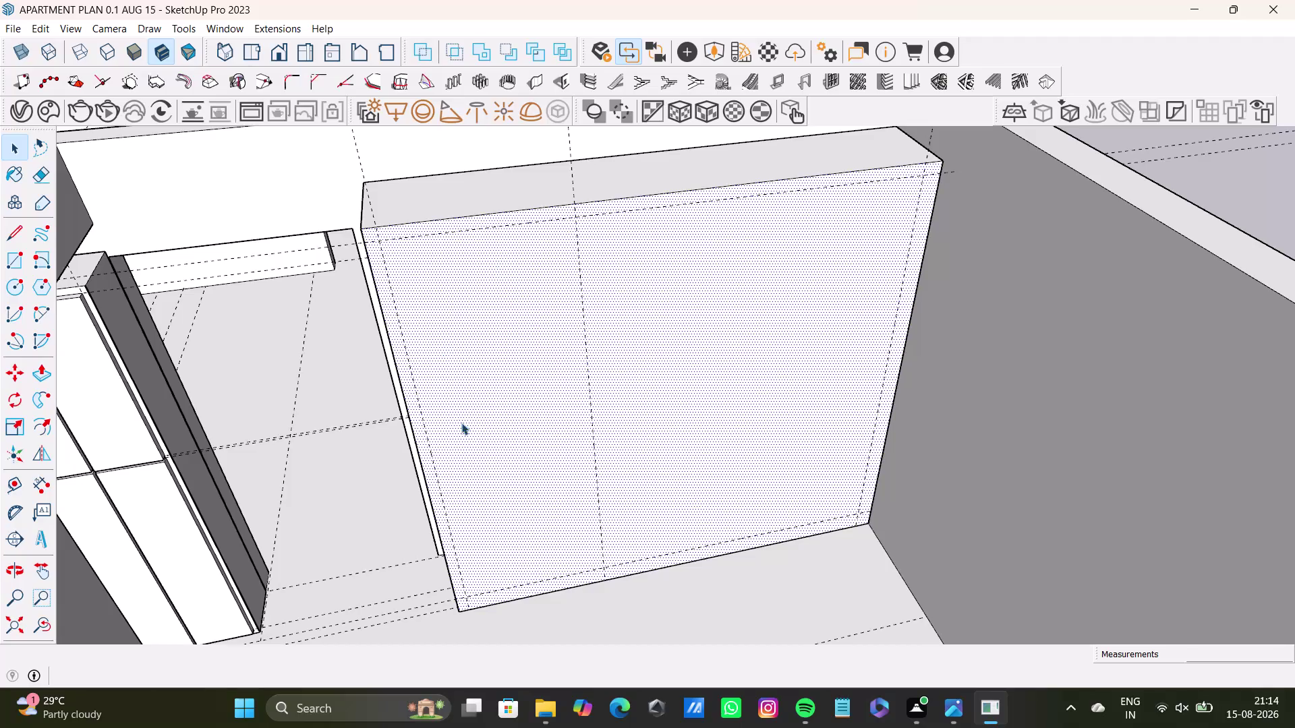
Orbit to face the wardrobe, then start a guide line across its face and cancel it.
scroll(down, 3)
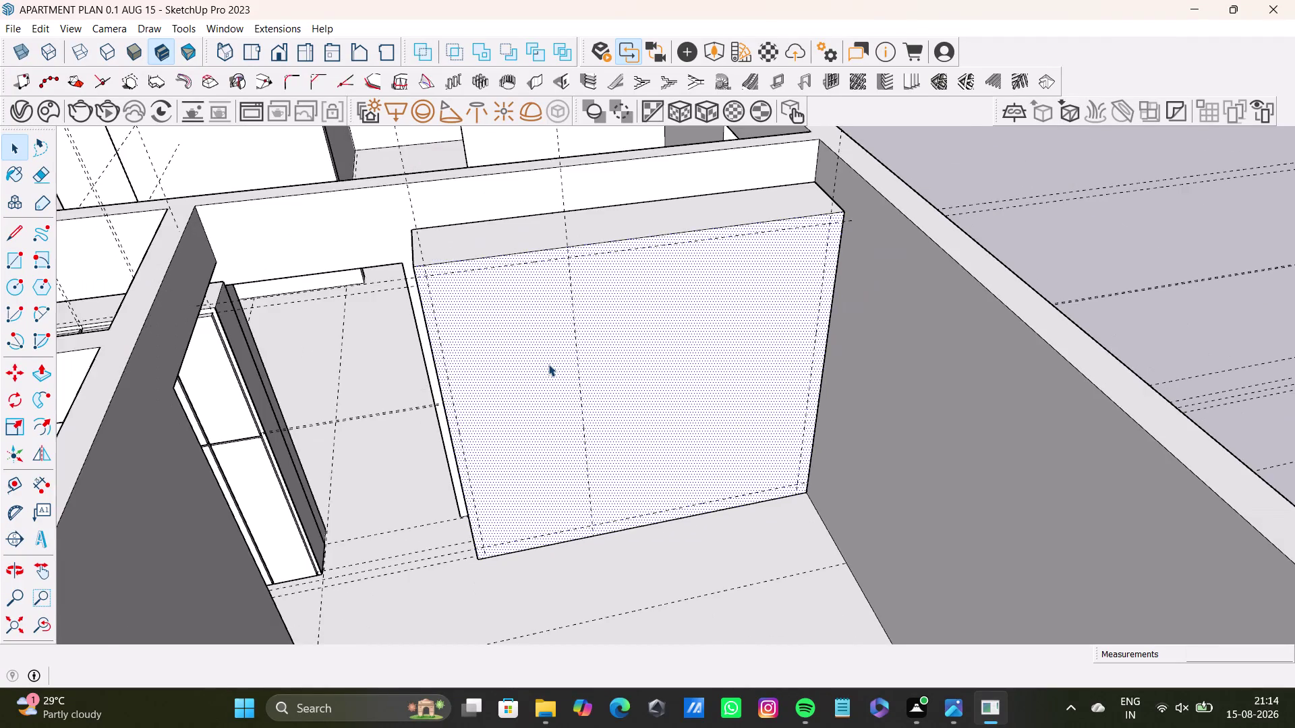
scroll(down, 3)
middle_drag(555, 373, 470, 343)
middle_drag(491, 367, 522, 371)
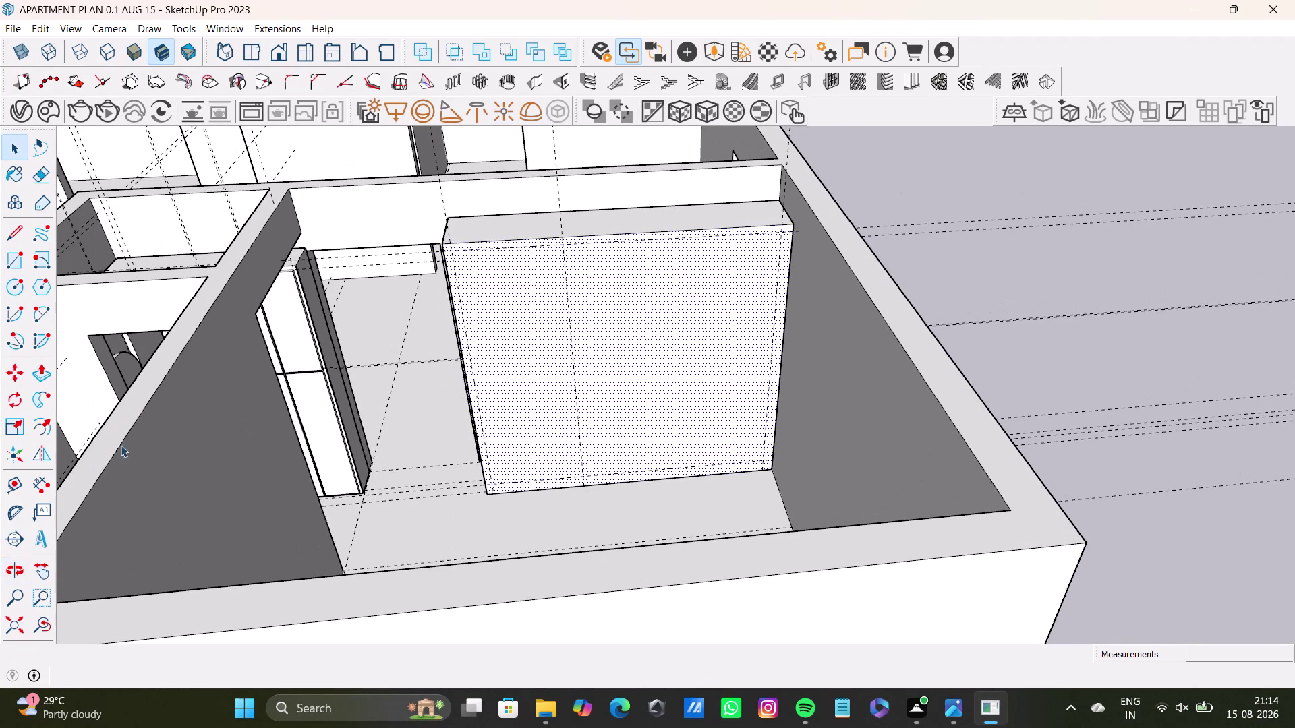
click(10, 491)
scroll(up, 3)
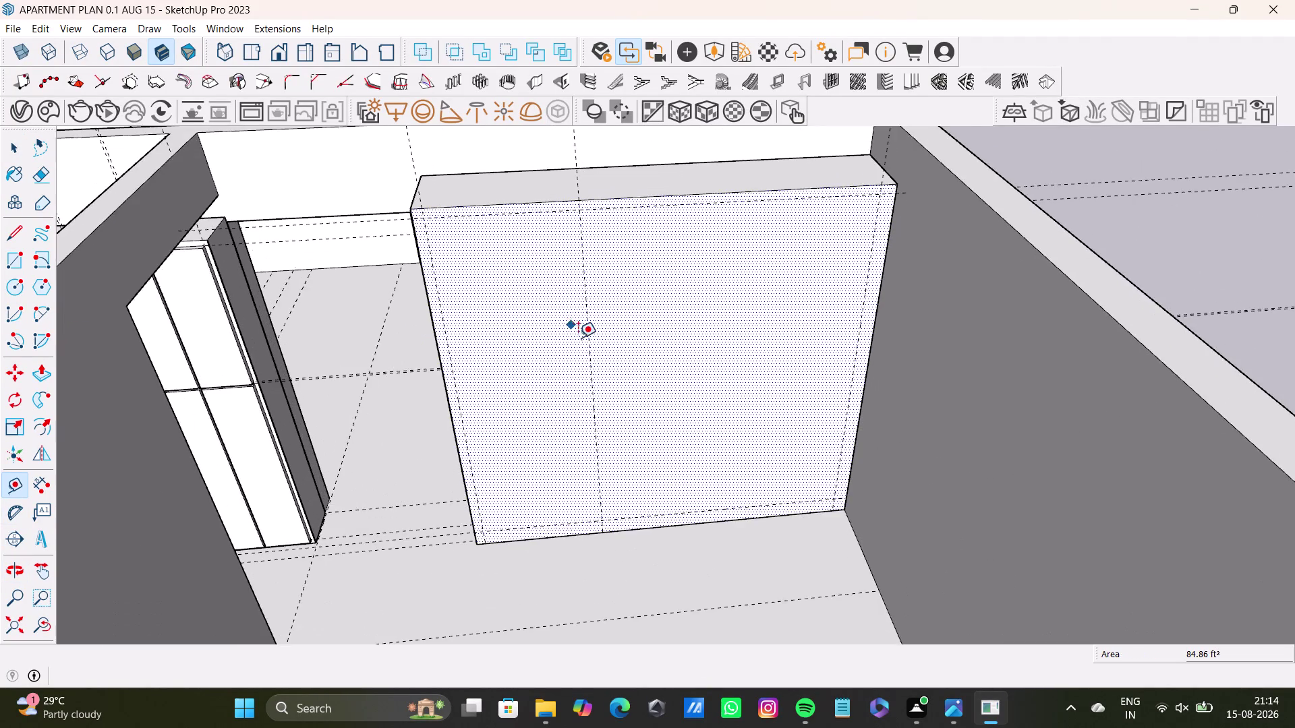
scroll(up, 3)
drag(589, 336, 596, 336)
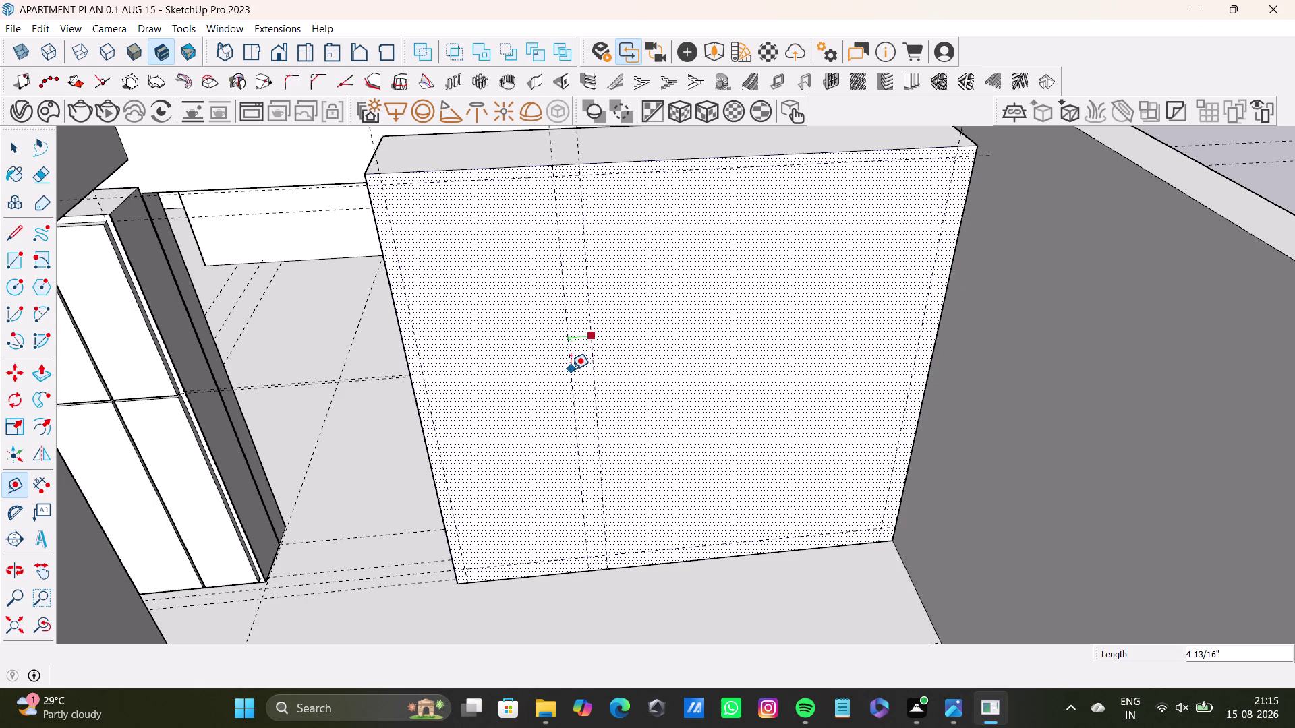
key(space)
Place a guide line 0.5" off the centre guide on the wardrobe front.
scroll(down, 3)
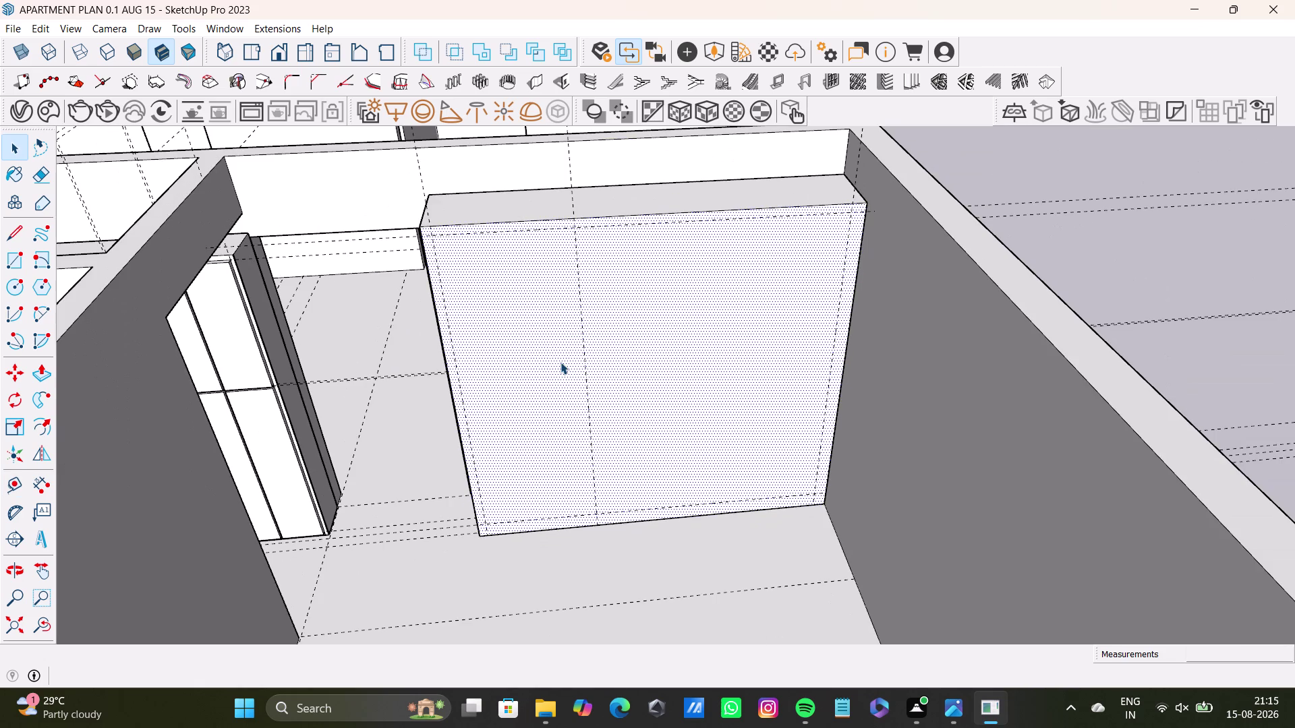
middle_drag(561, 357, 581, 335)
middle_drag(596, 357, 555, 369)
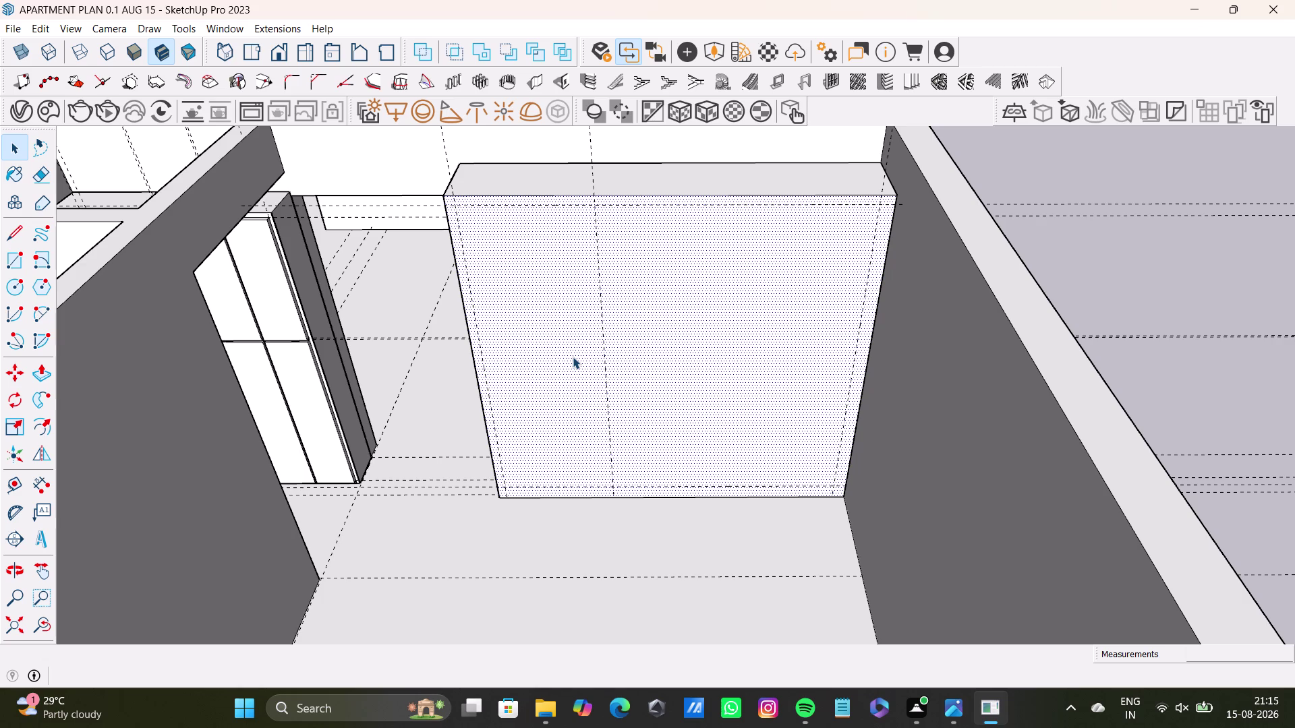
key(t)
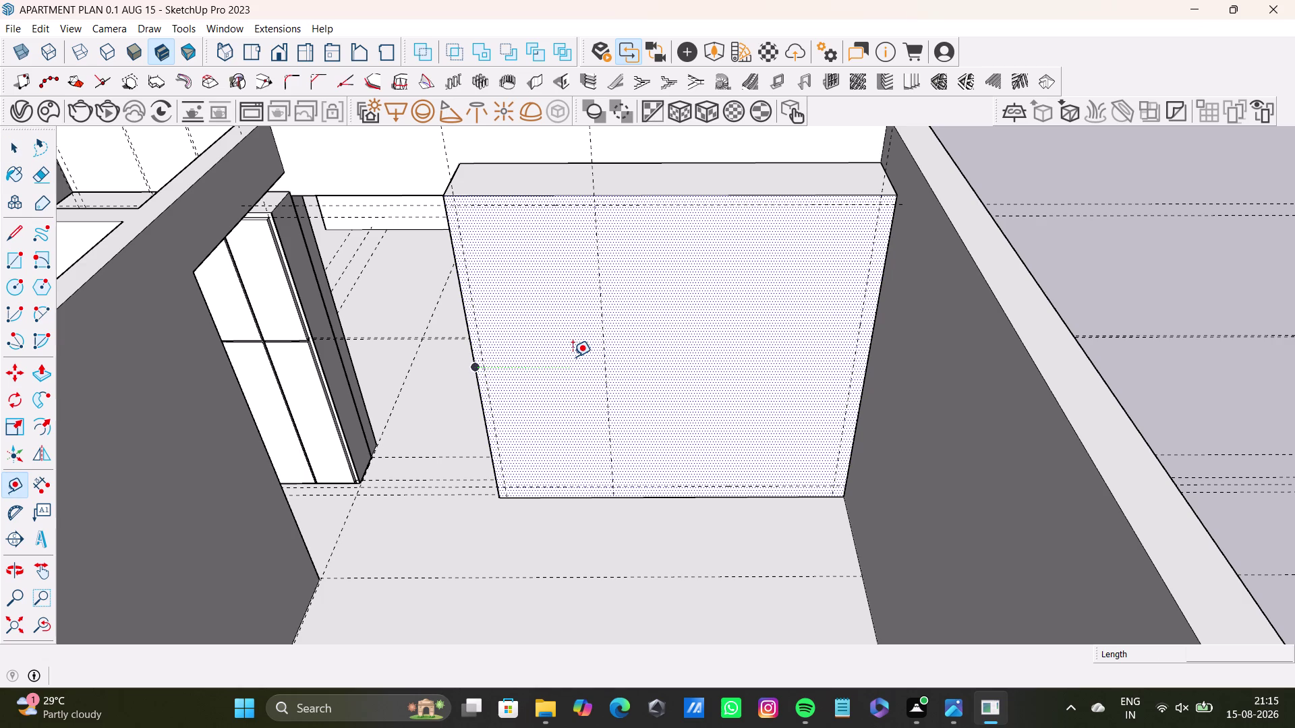
scroll(up, 3)
click(600, 357)
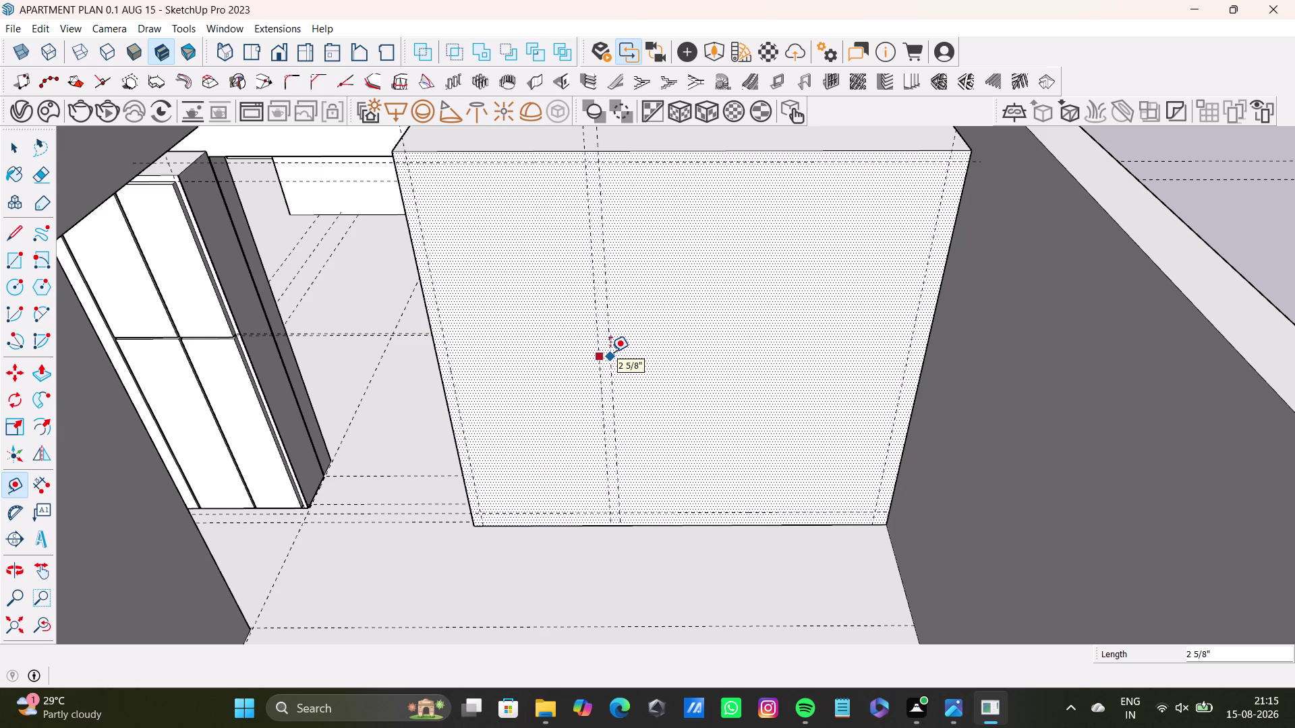
text(0.5)
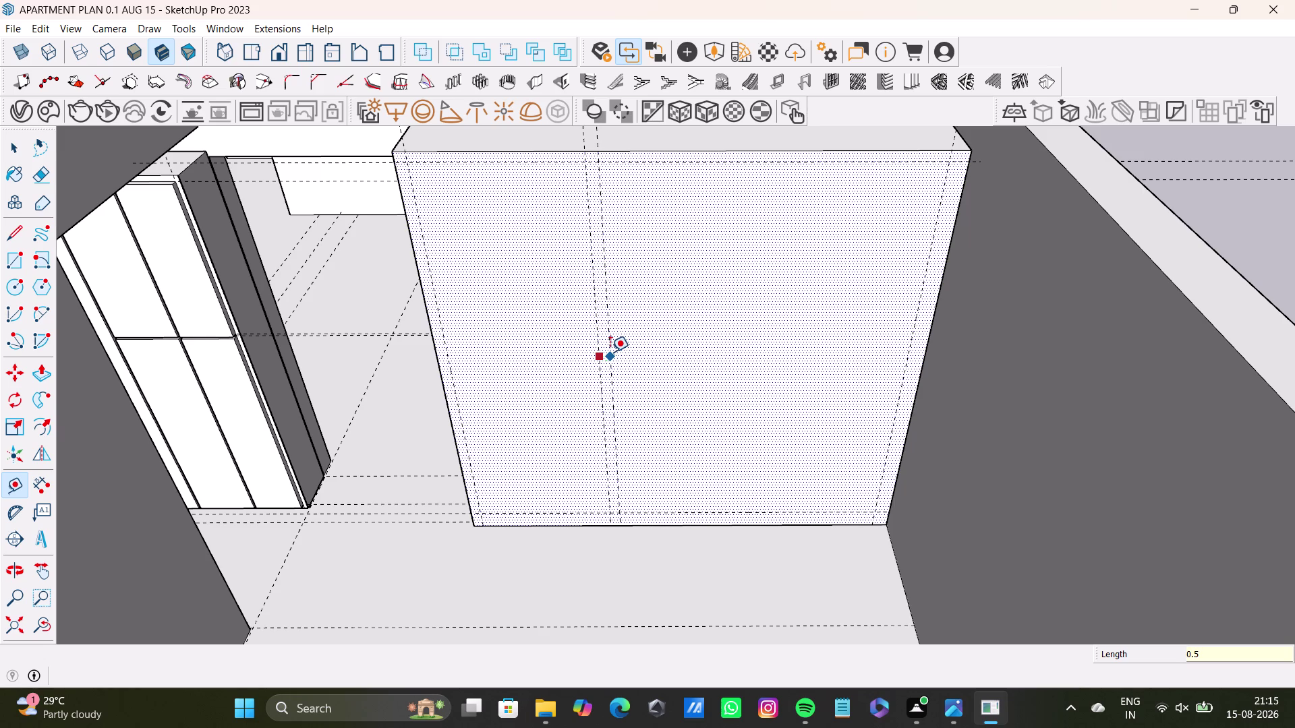
key(shift+quotedbl)
key(Return)
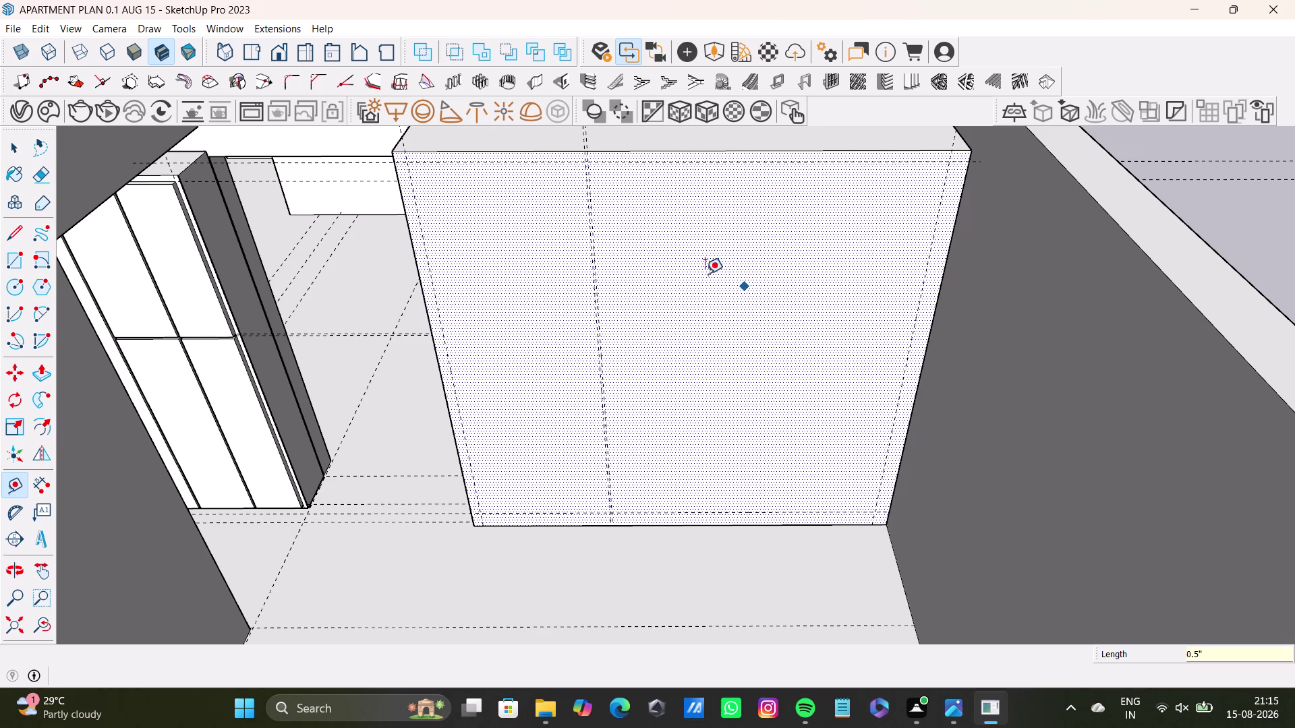
Place a guide 3' 3 1/4" right of the centre guide, plus another 0.5" beyond it.
scroll(up, 3)
scroll(down, 3)
middle_drag(504, 344, 455, 376)
scroll(up, 3)
scroll(up, 3)
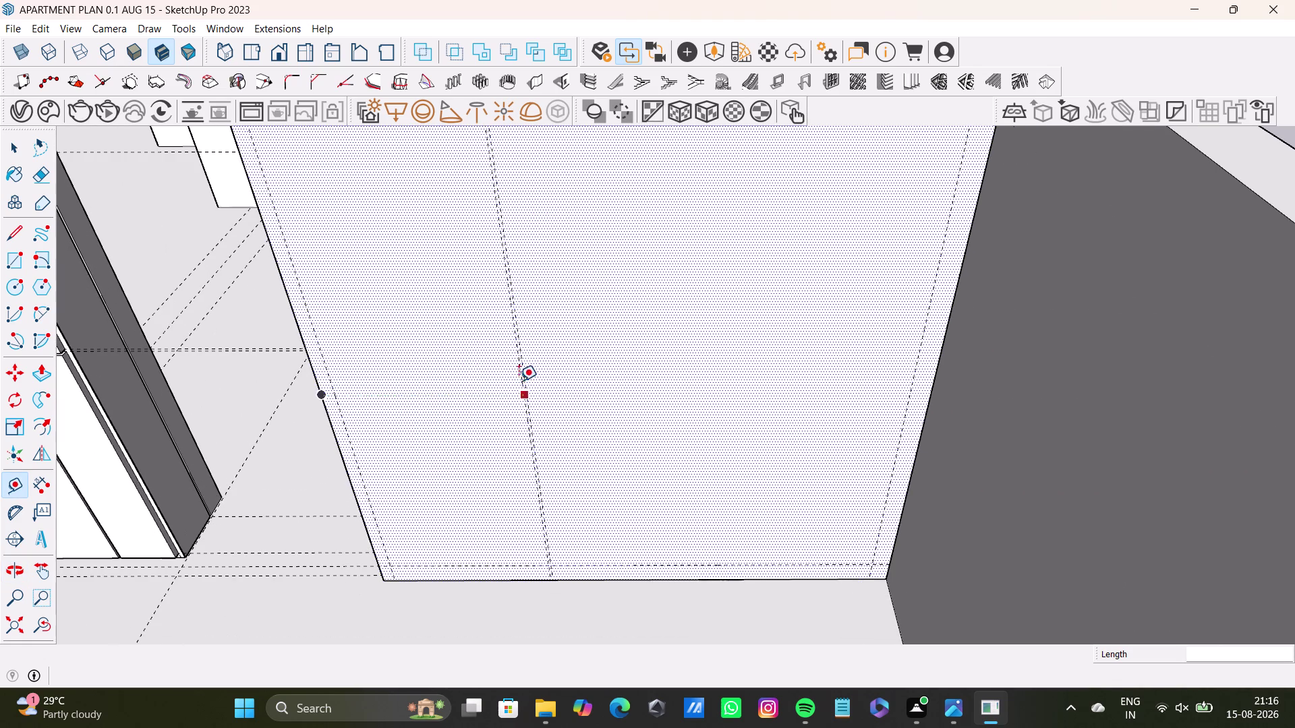
click(527, 378)
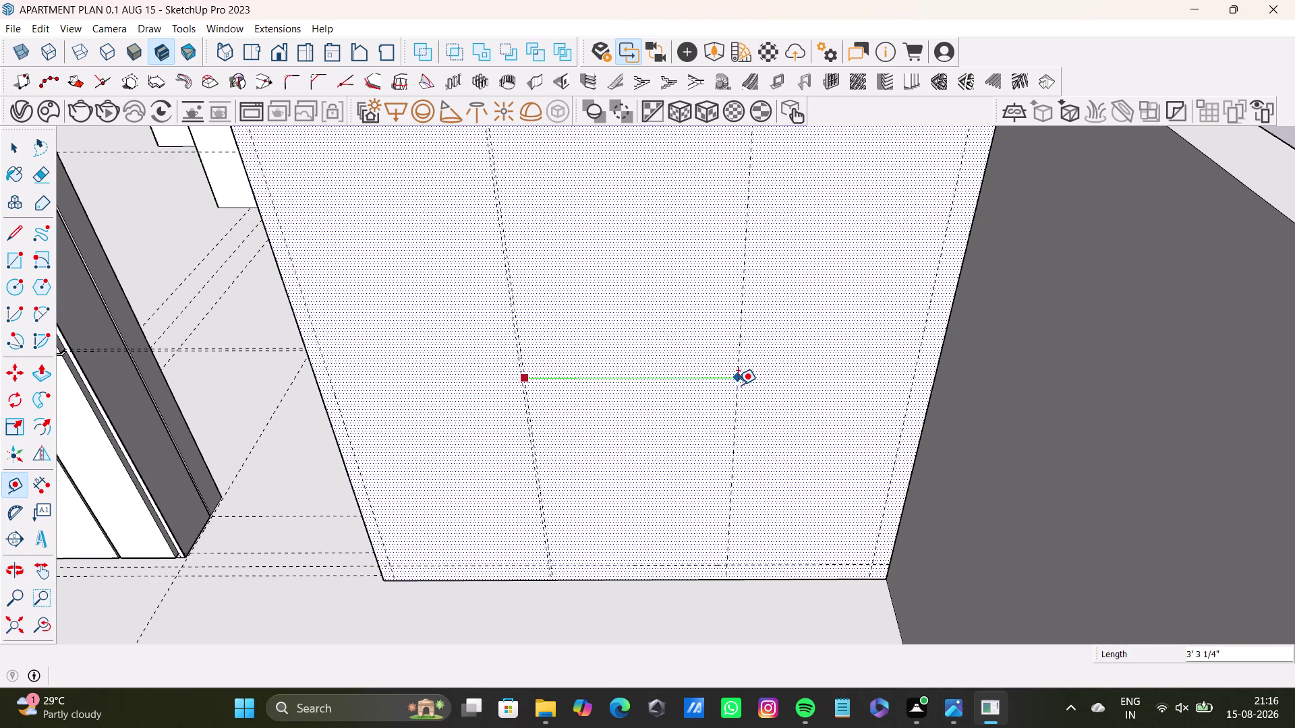
click(732, 381)
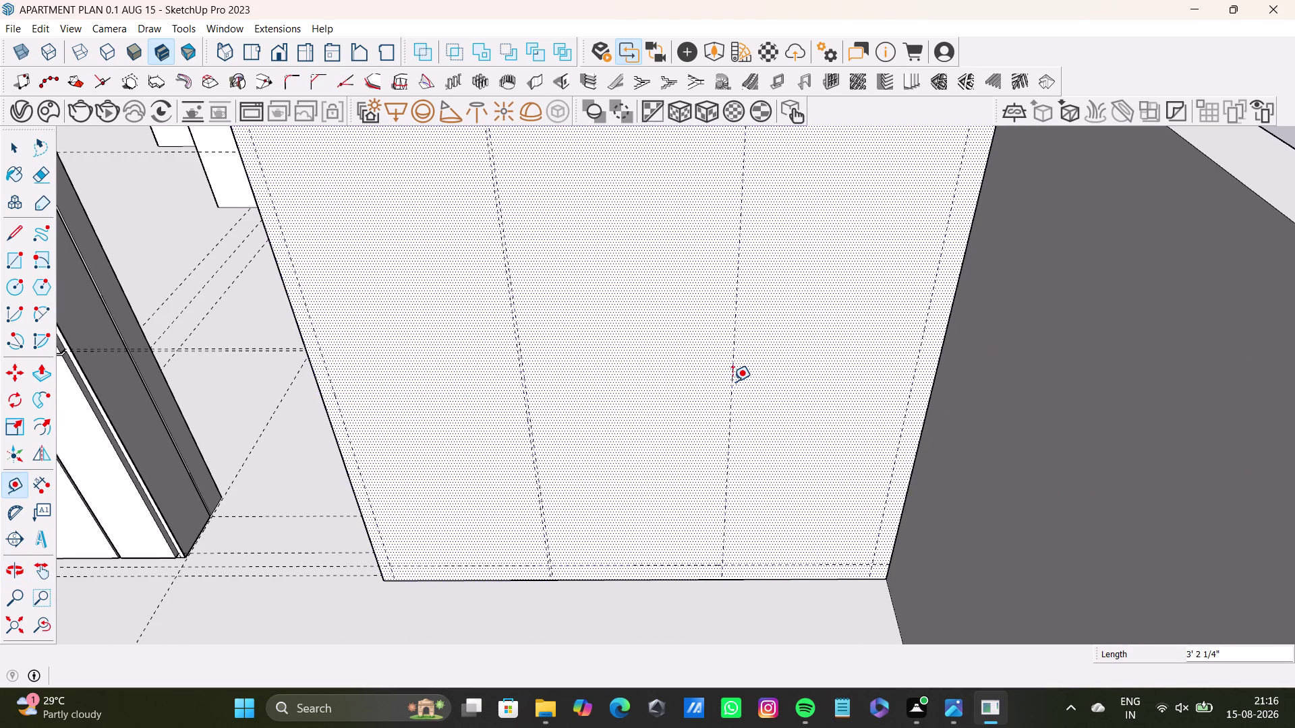
drag(731, 380, 743, 379)
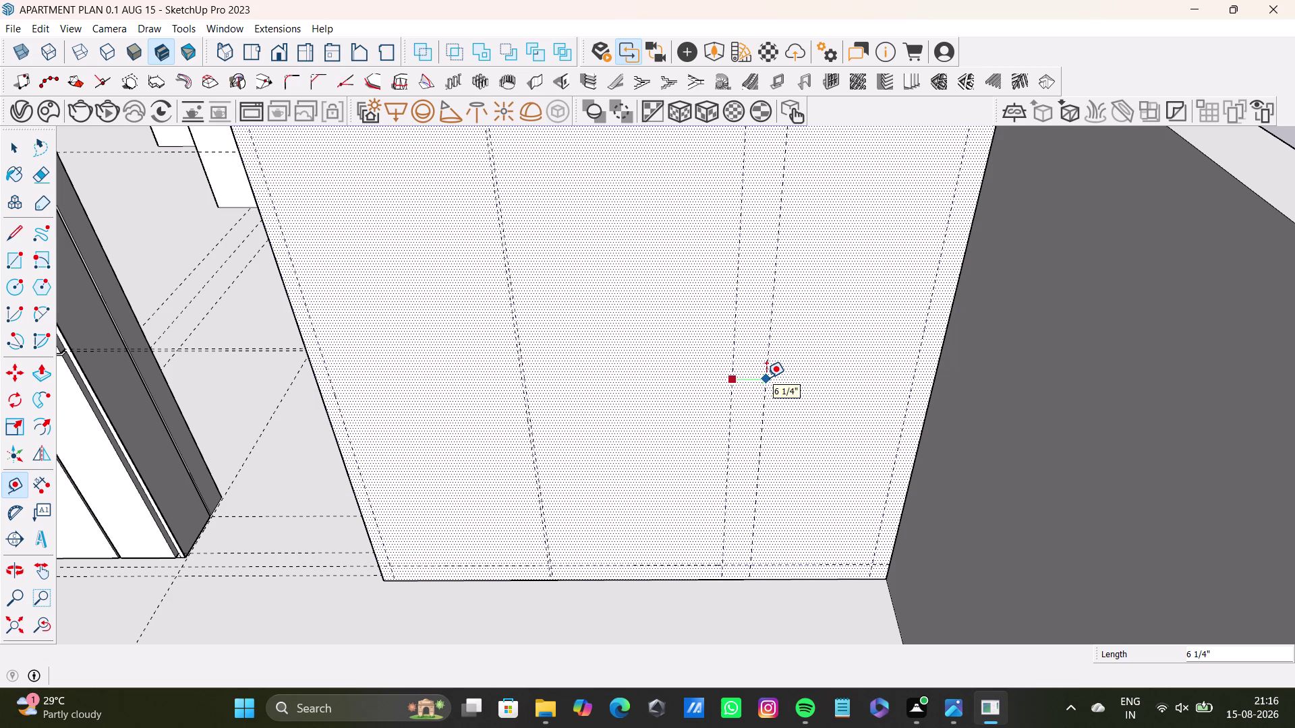
text(0.5)
key(shift+quotedbl)
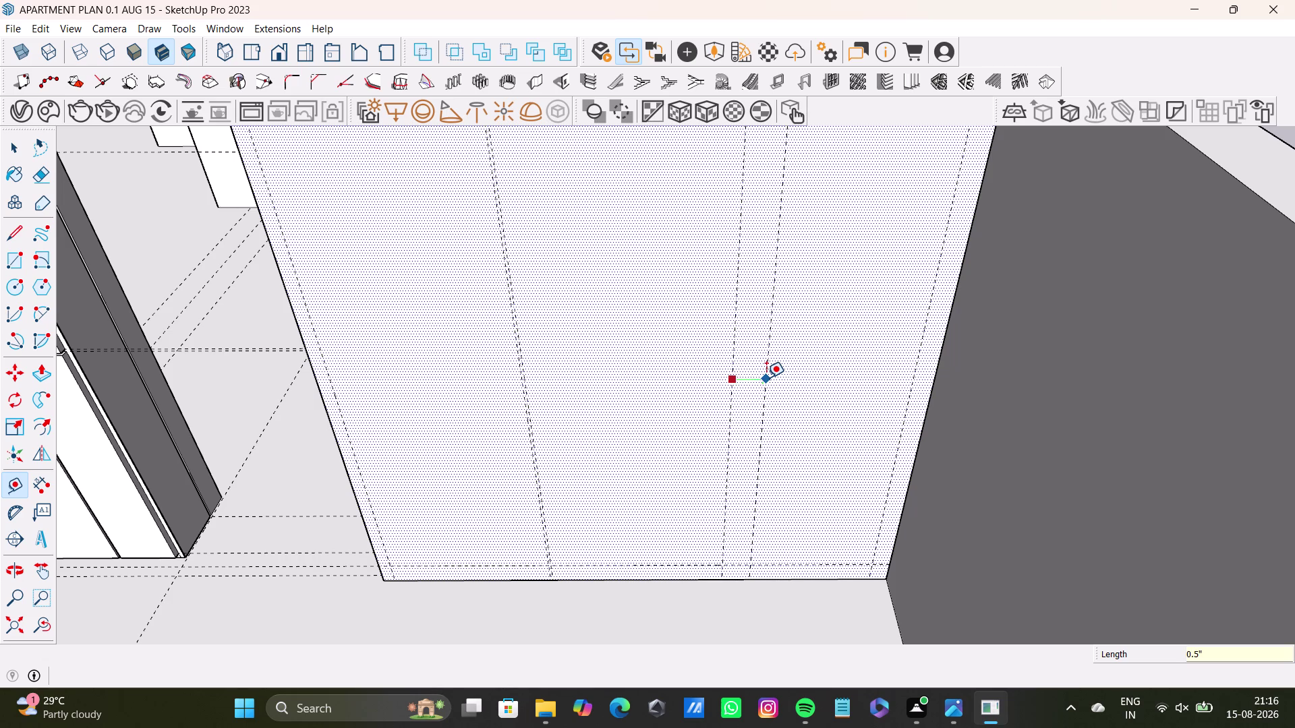
key(Return)
scroll(down, 3)
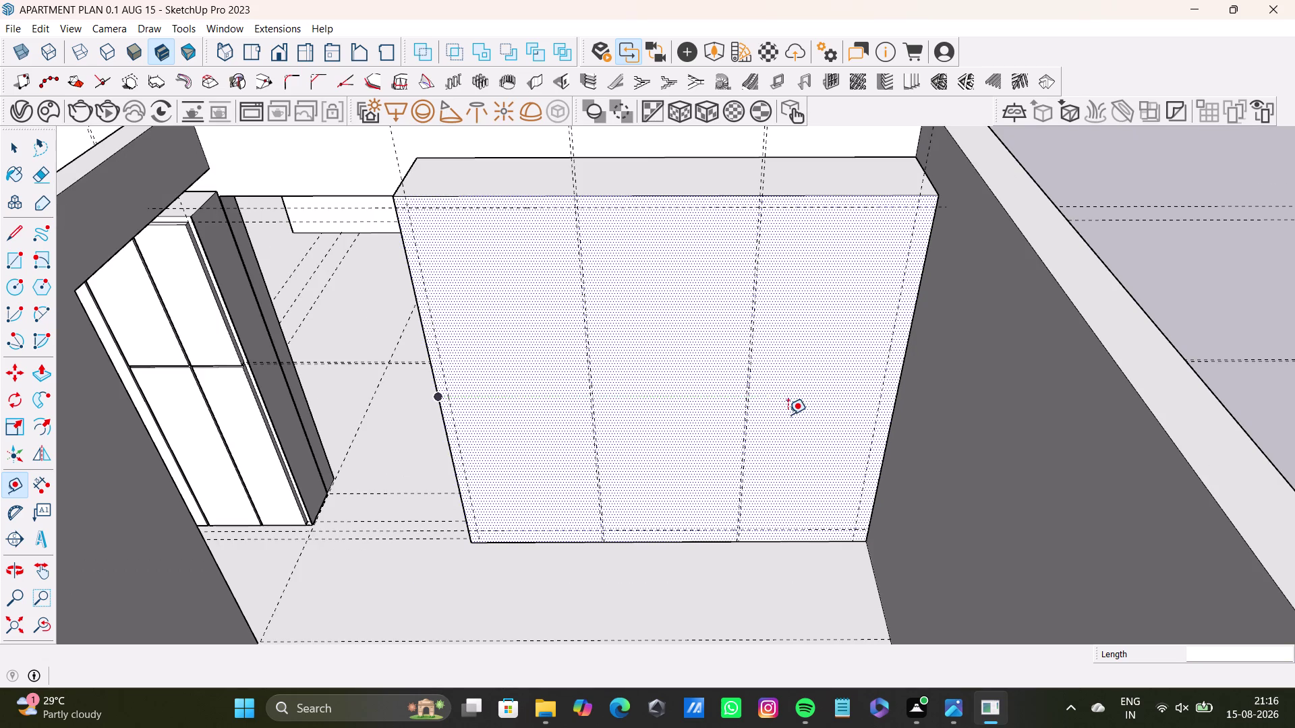
middle_drag(788, 417, 782, 481)
scroll(up, 3)
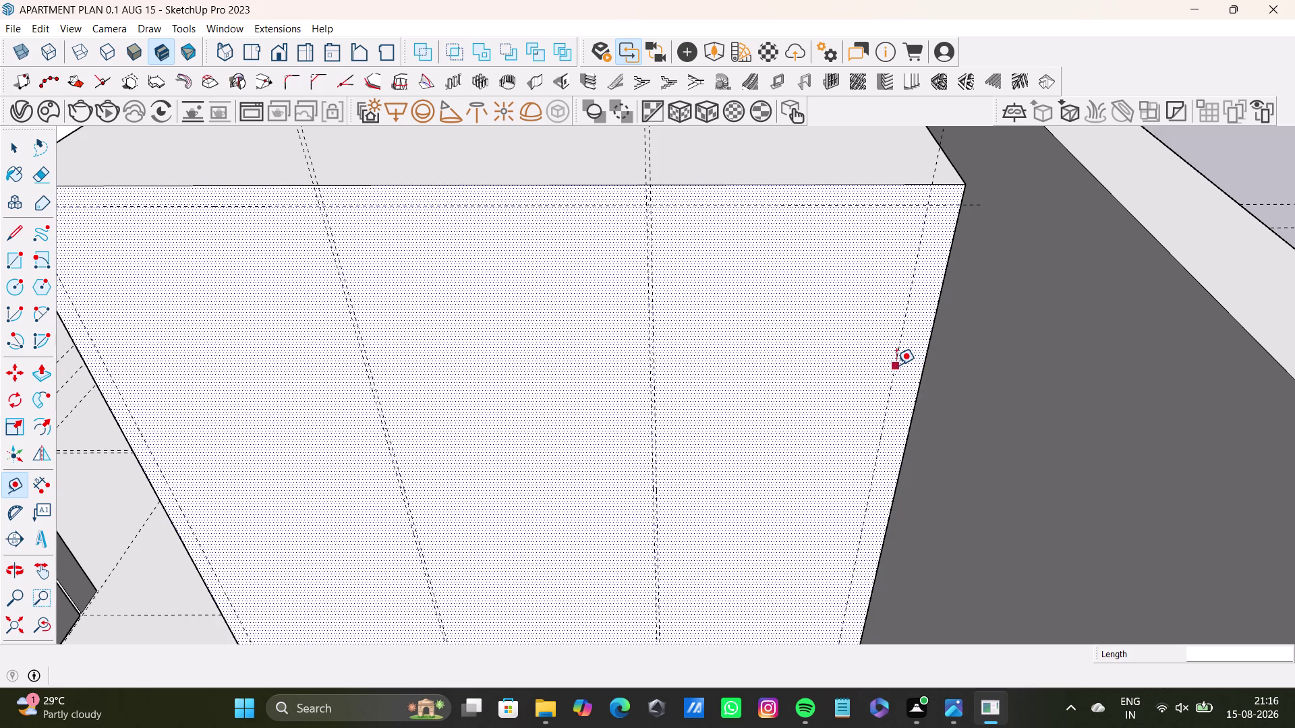
click(896, 367)
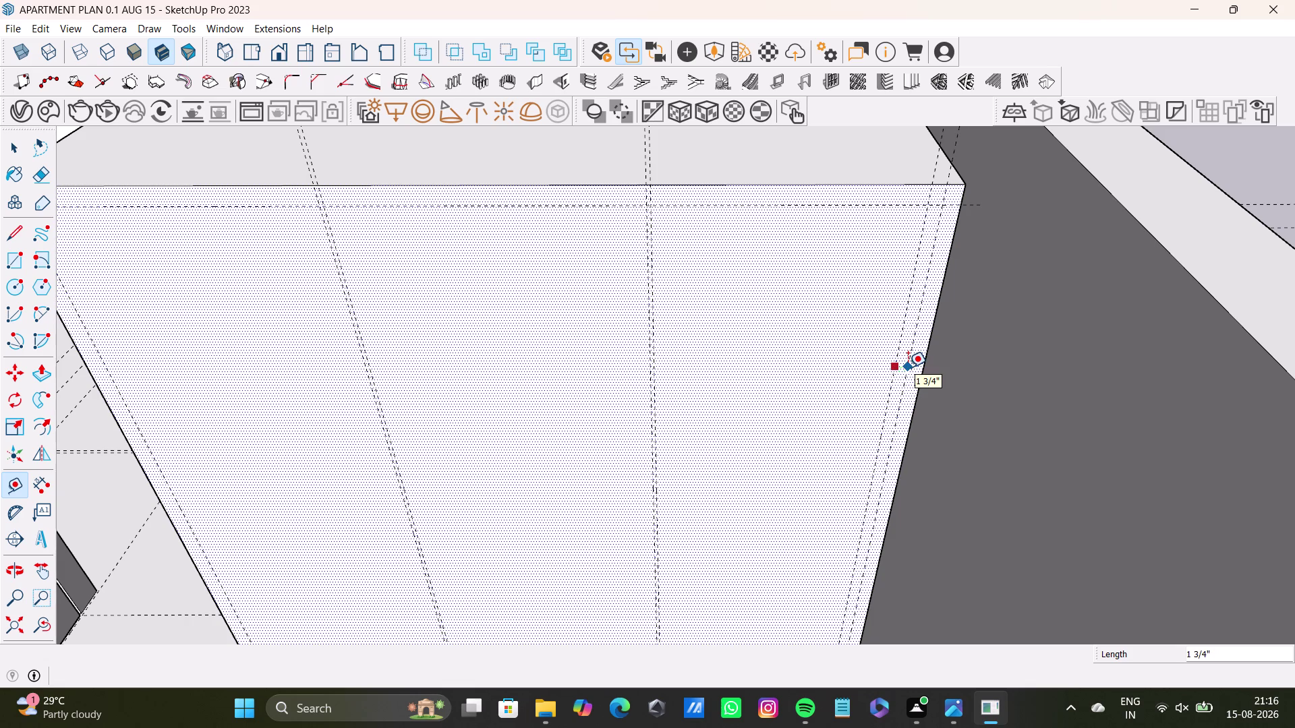
text(0)
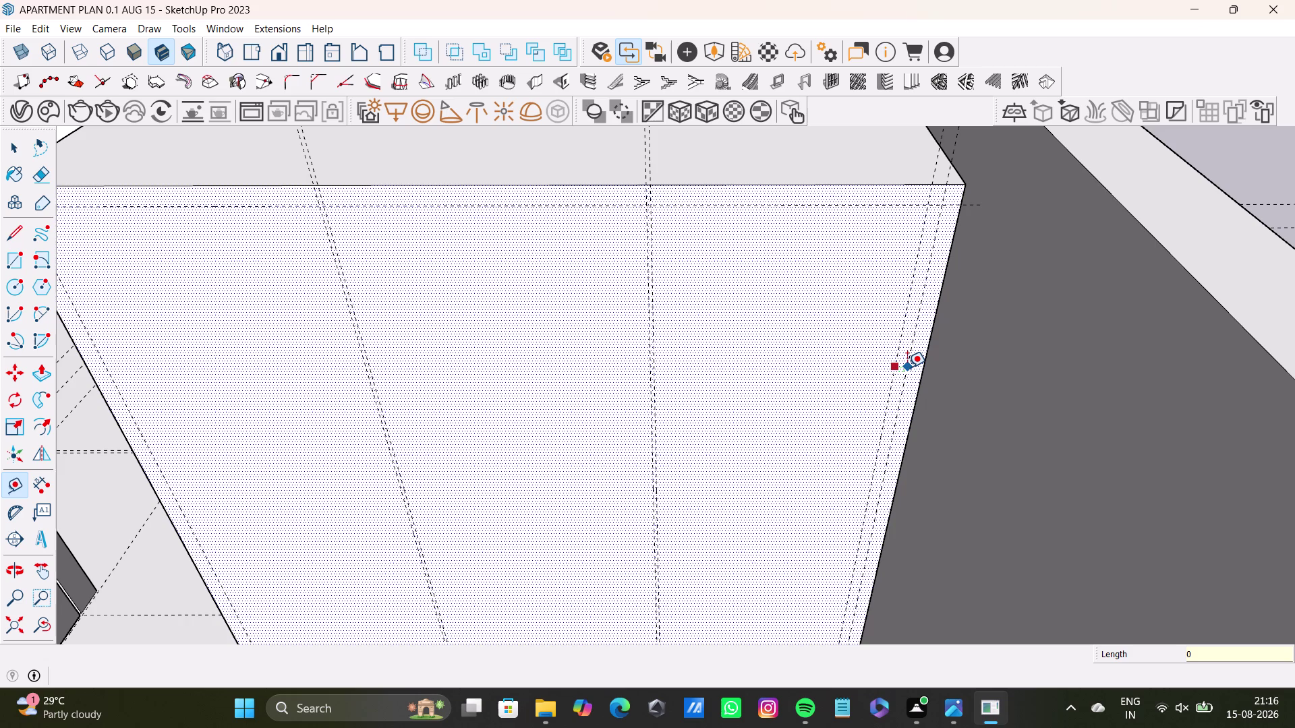
text(.5")
key(Return)
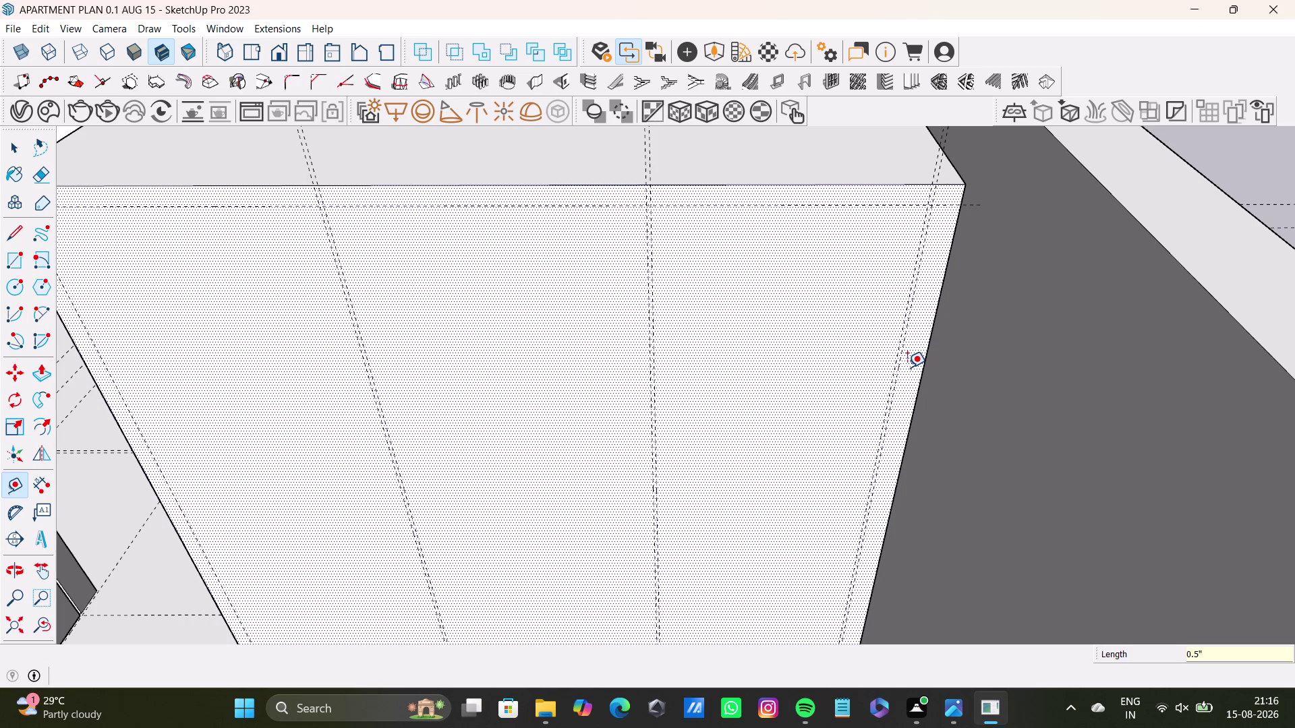
scroll(down, 3)
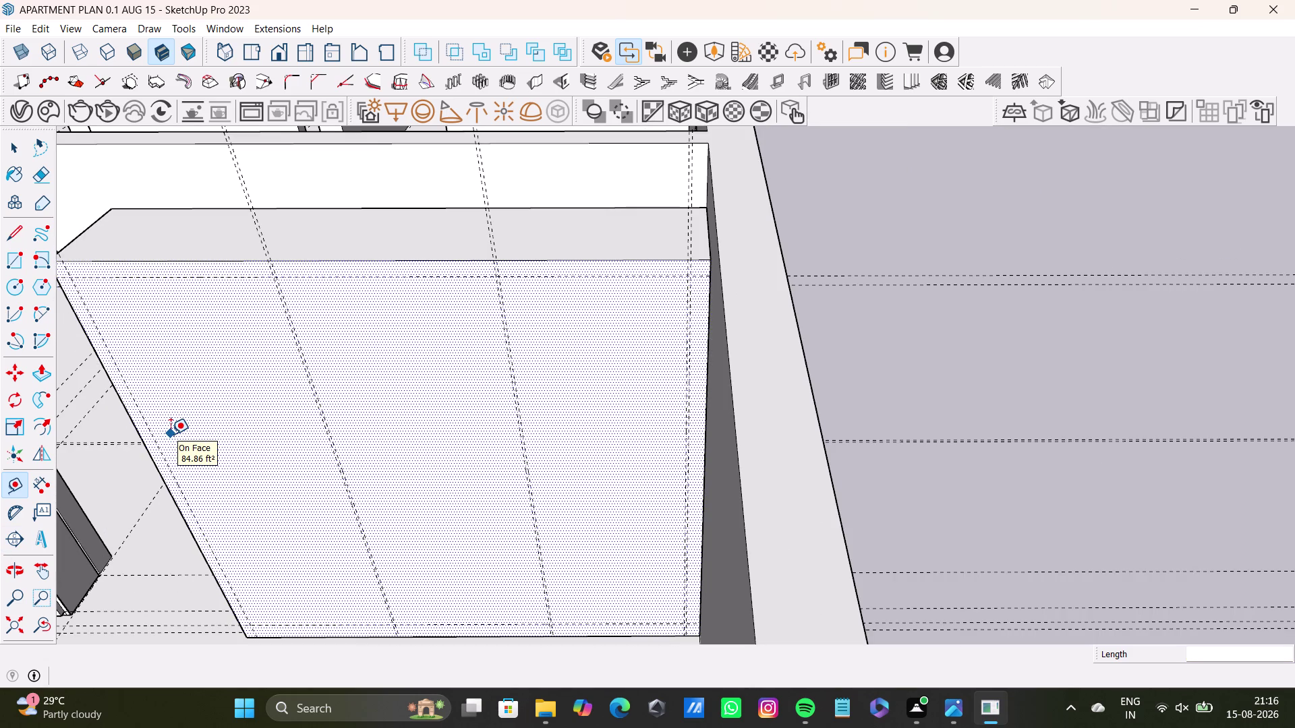
middle_drag(145, 366, 319, 349)
scroll(up, 3)
click(286, 355)
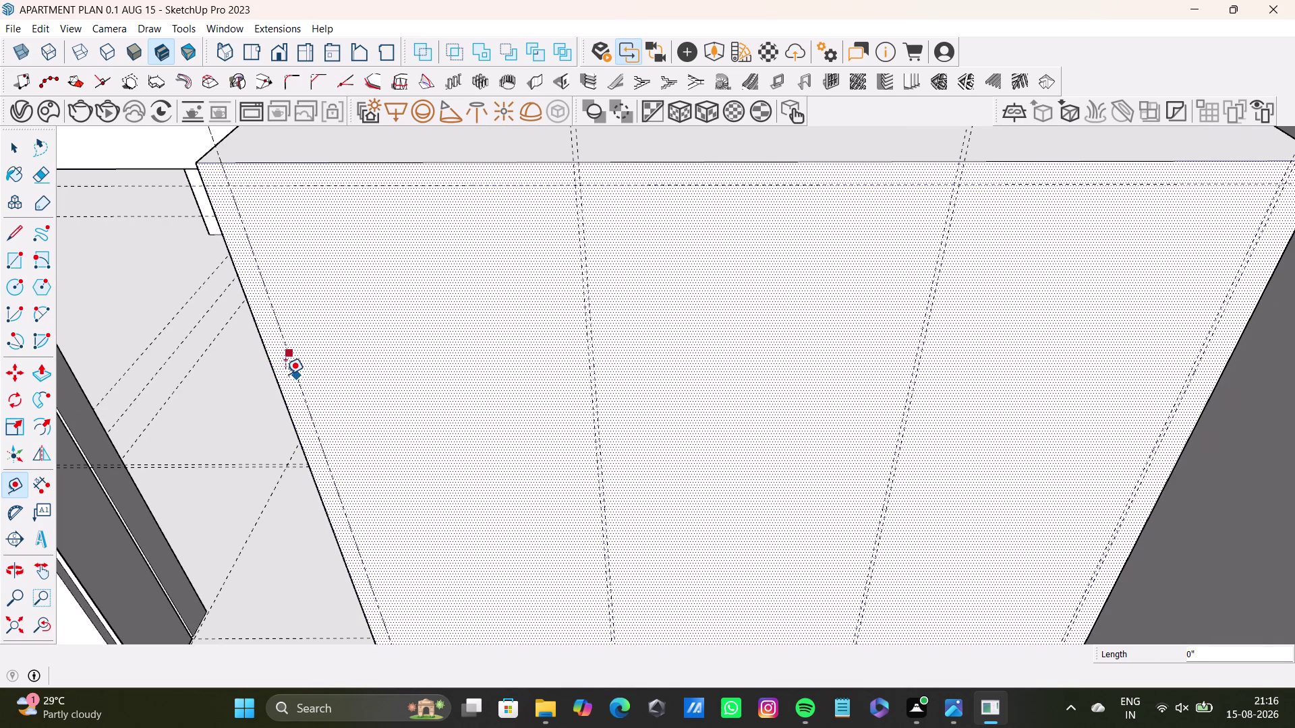
text(0)
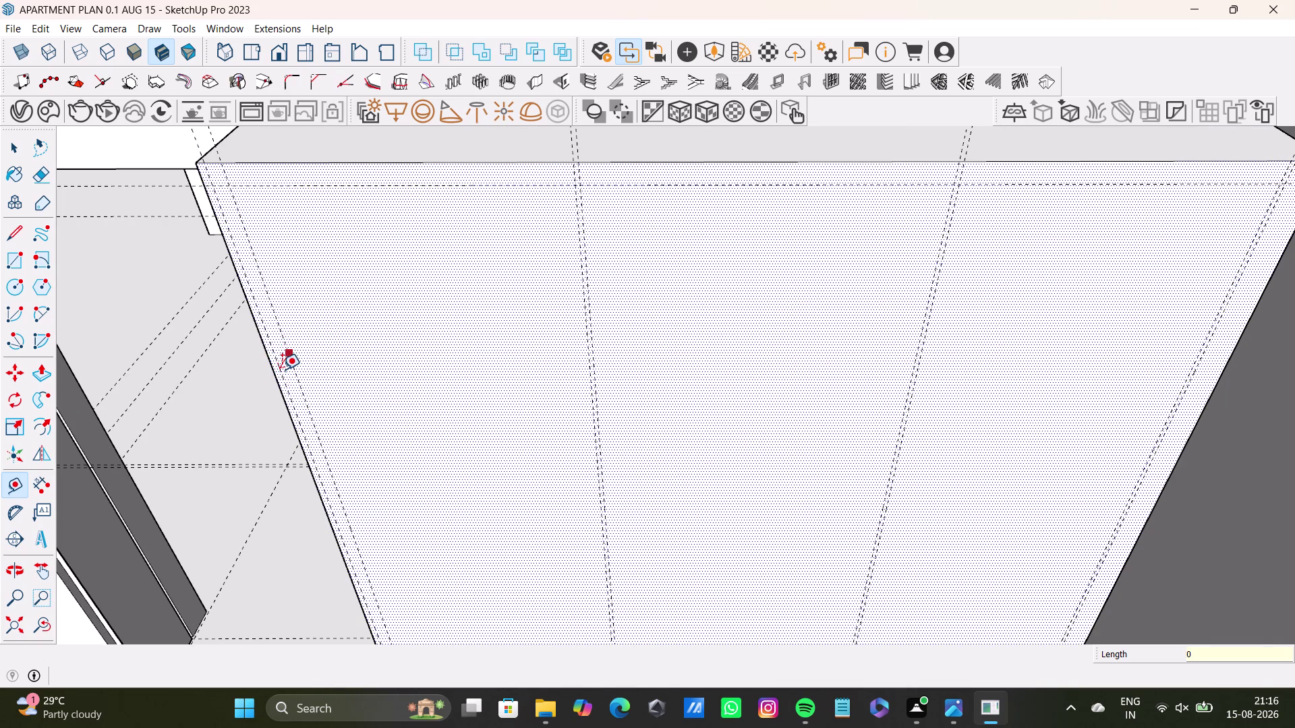
text(,)
key(BackSpace)
text(.)
text(5)
key(shift+quotedbl)
key(Return)
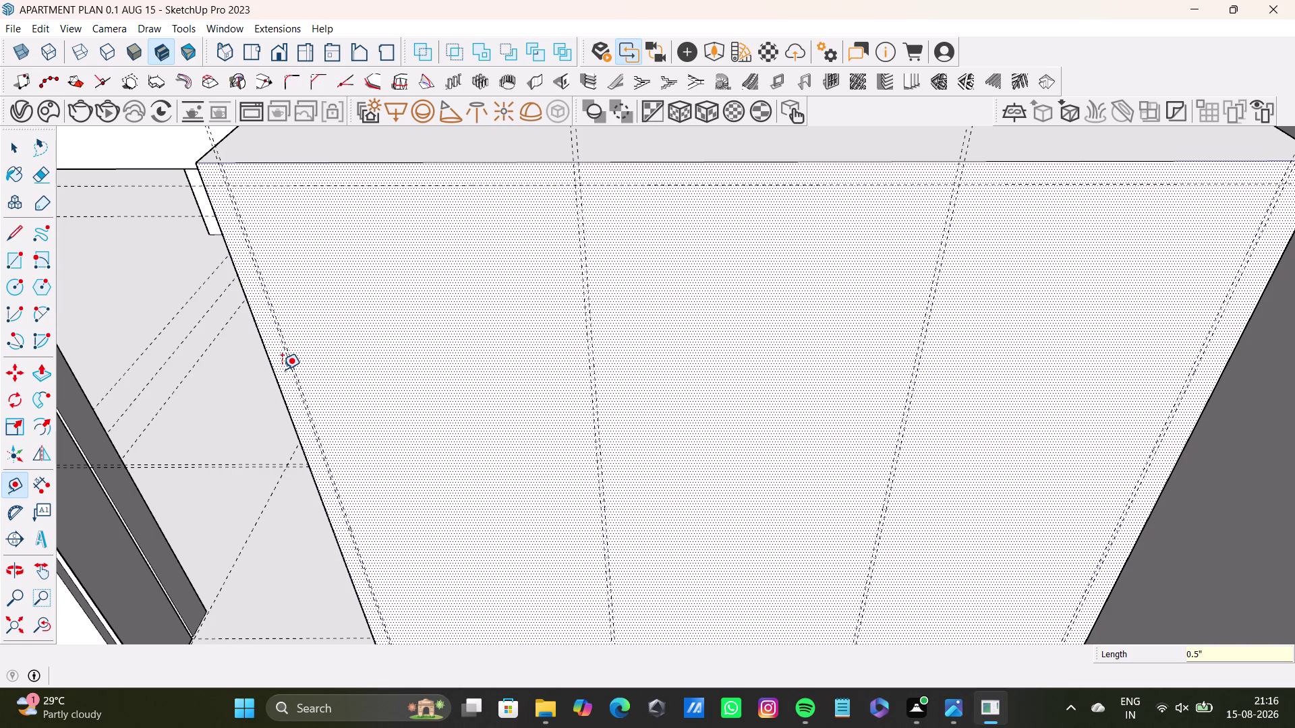
key(space)
scroll(down, 3)
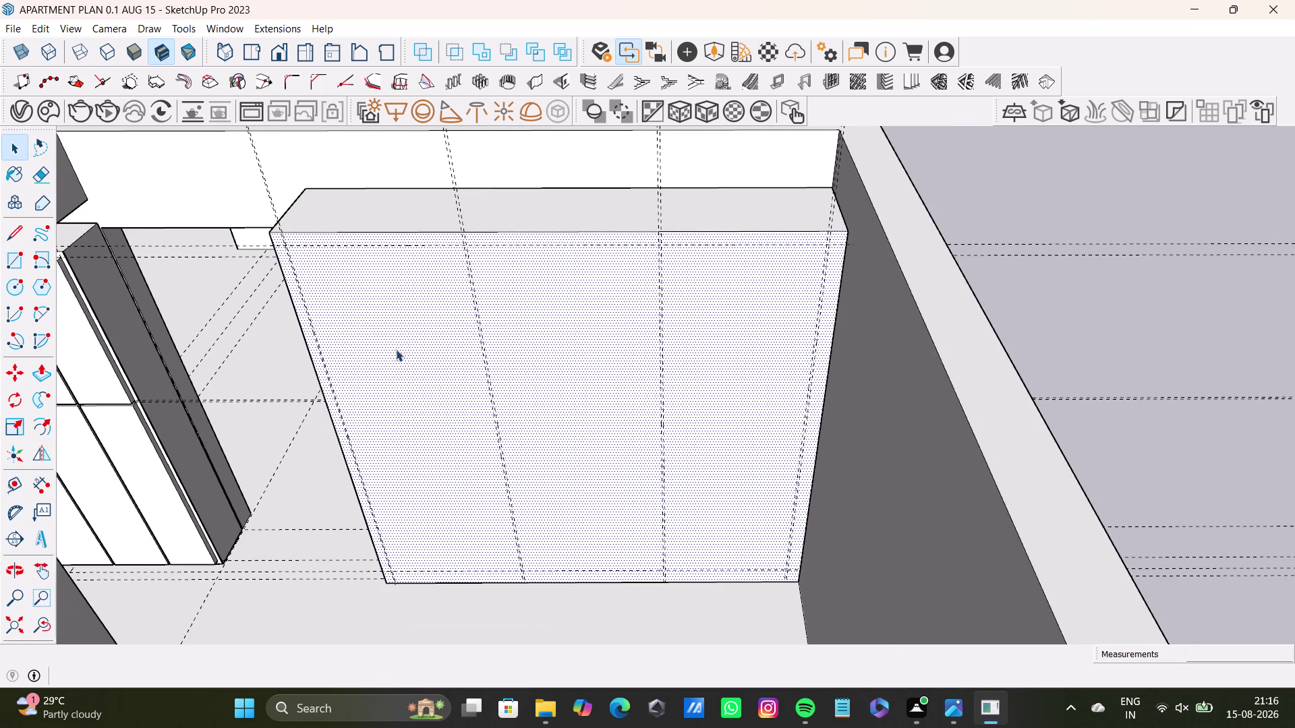
middle_drag(416, 347, 495, 368)
scroll(up, 3)
middle_drag(463, 404, 460, 284)
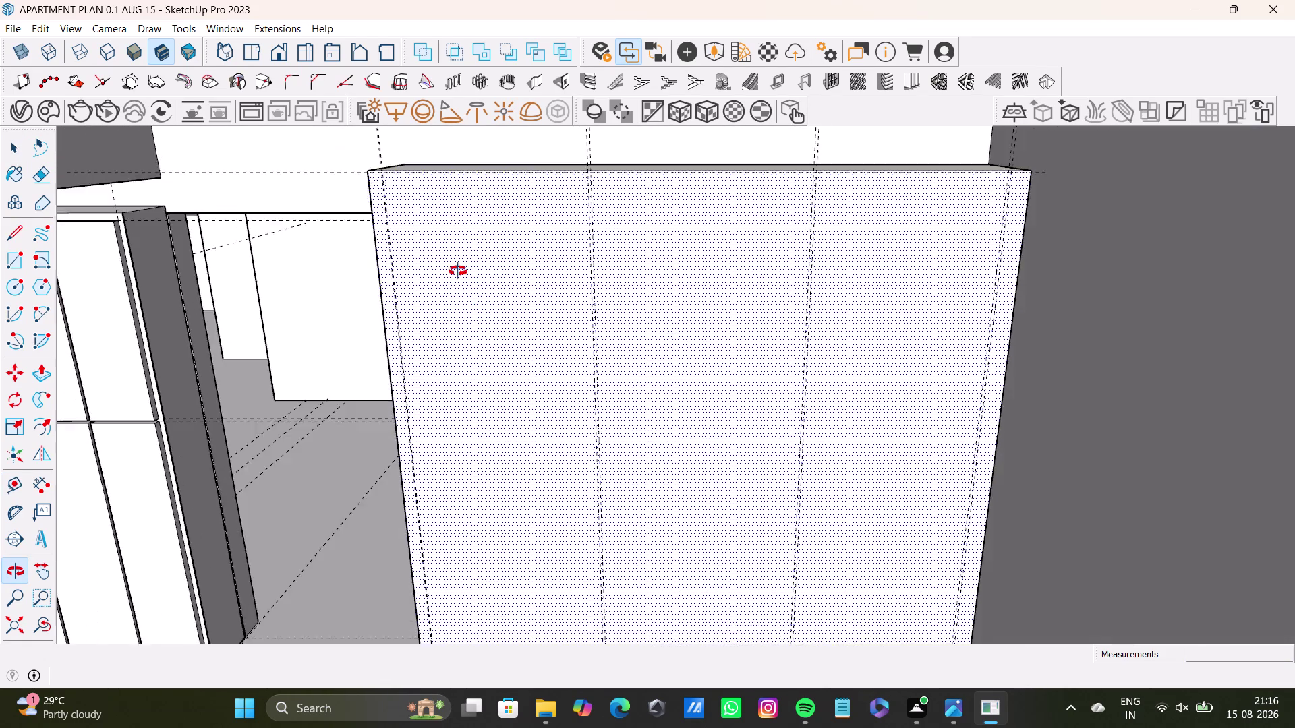
middle_drag(460, 285, 446, 373)
scroll(down, 3)
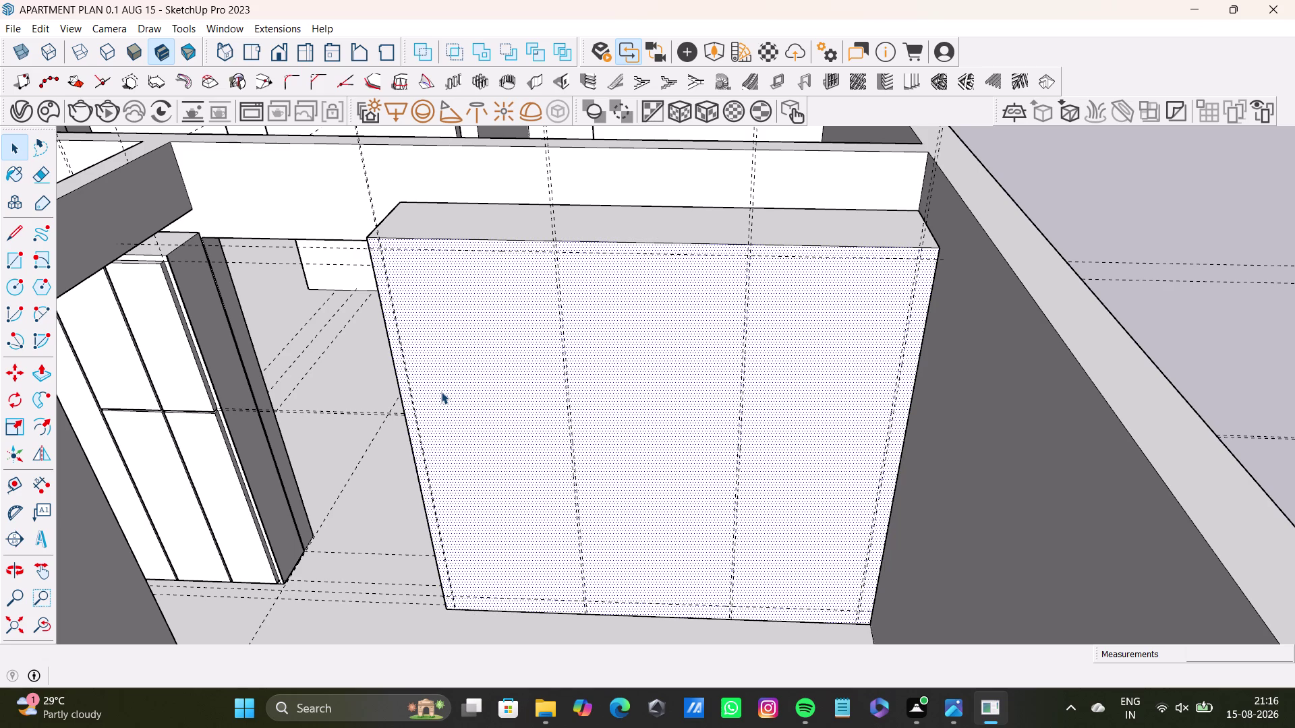
Attempt a rectangle from the top-left guide intersection twice, cancelling both attempts.
middle_drag(437, 372, 428, 344)
click(12, 268)
scroll(up, 3)
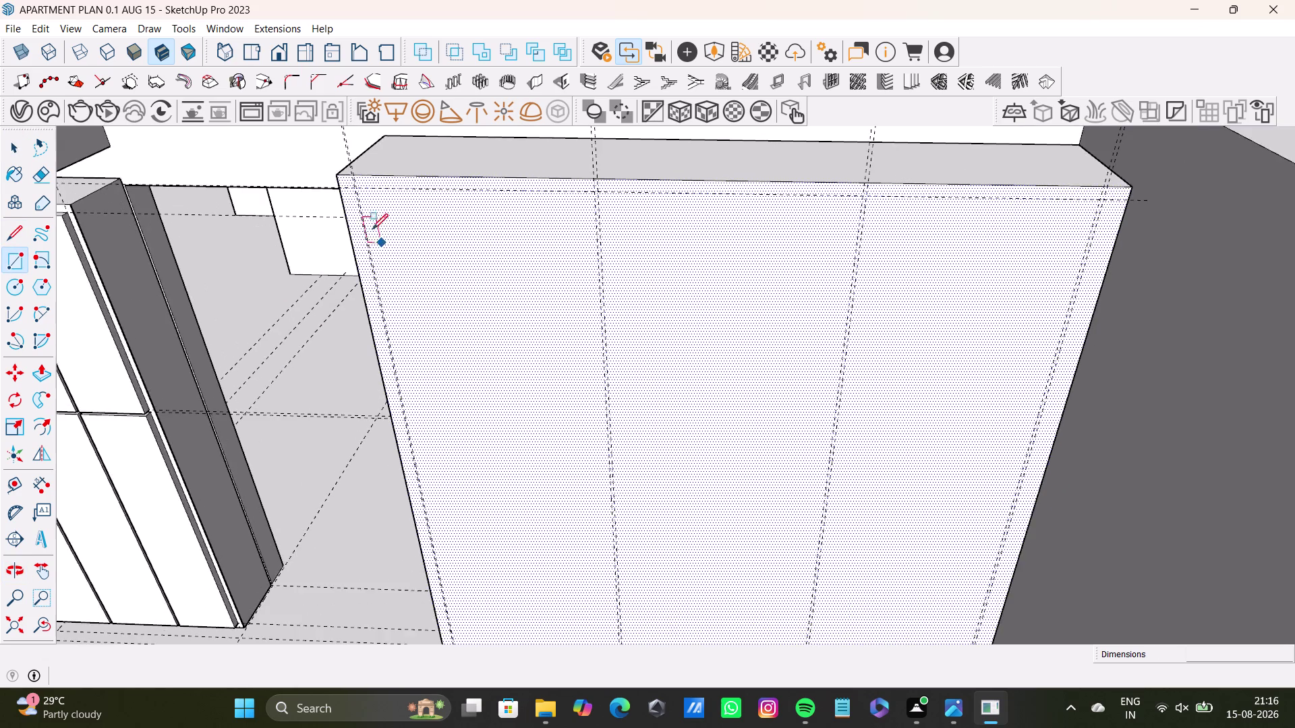
scroll(up, 3)
scroll(up, 3)
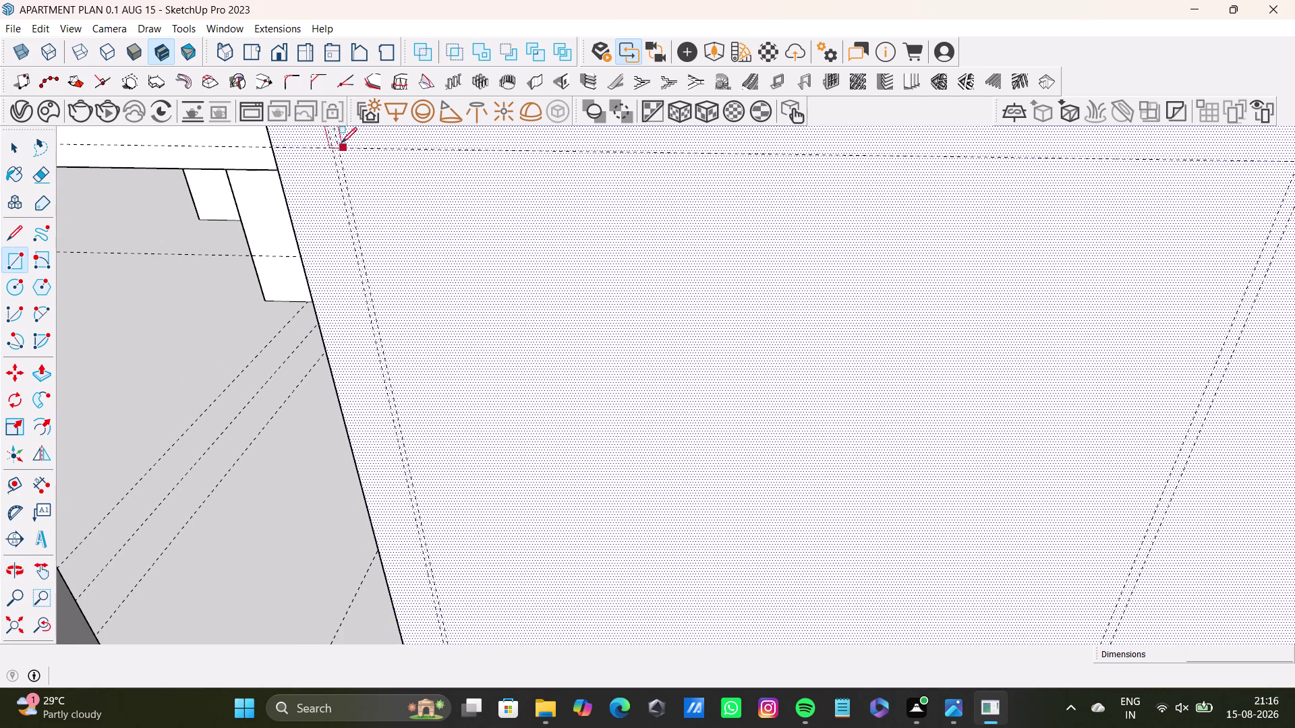
click(342, 150)
scroll(down, 3)
key(space)
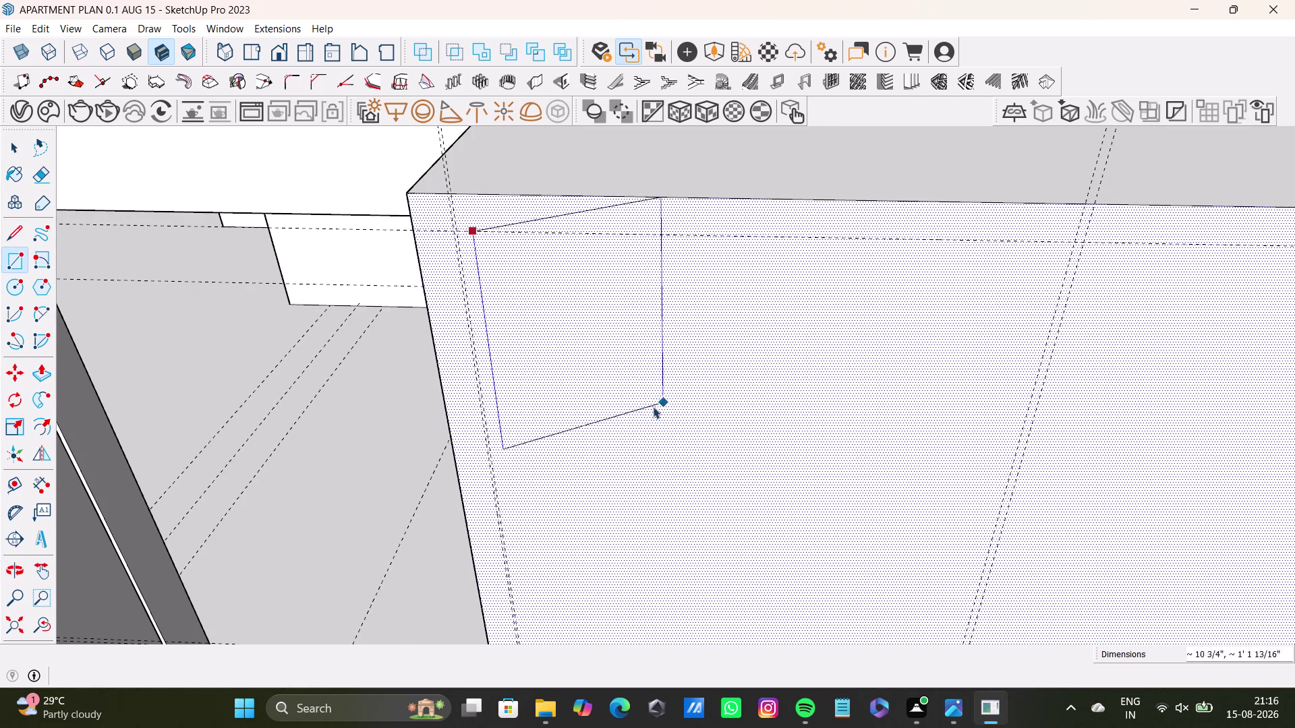
drag(6, 262, 16, 262)
scroll(up, 3)
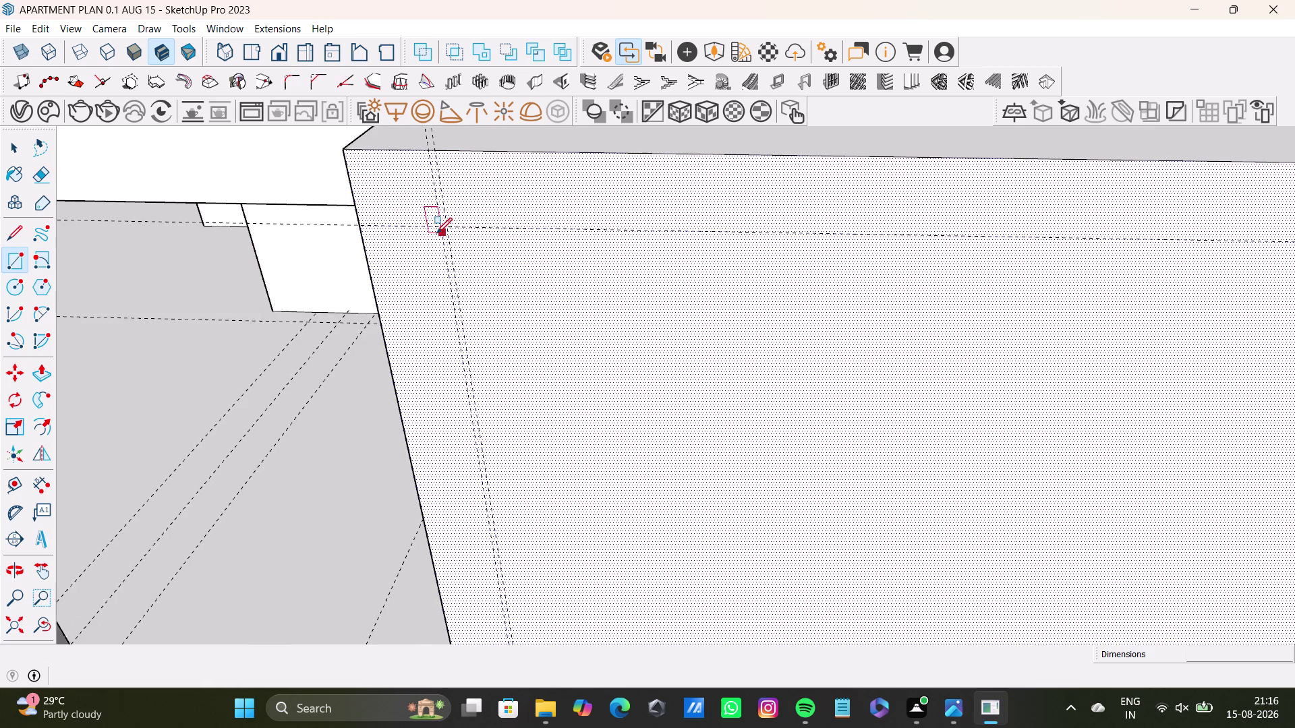
scroll(up, 3)
click(449, 226)
scroll(down, 3)
key(space)
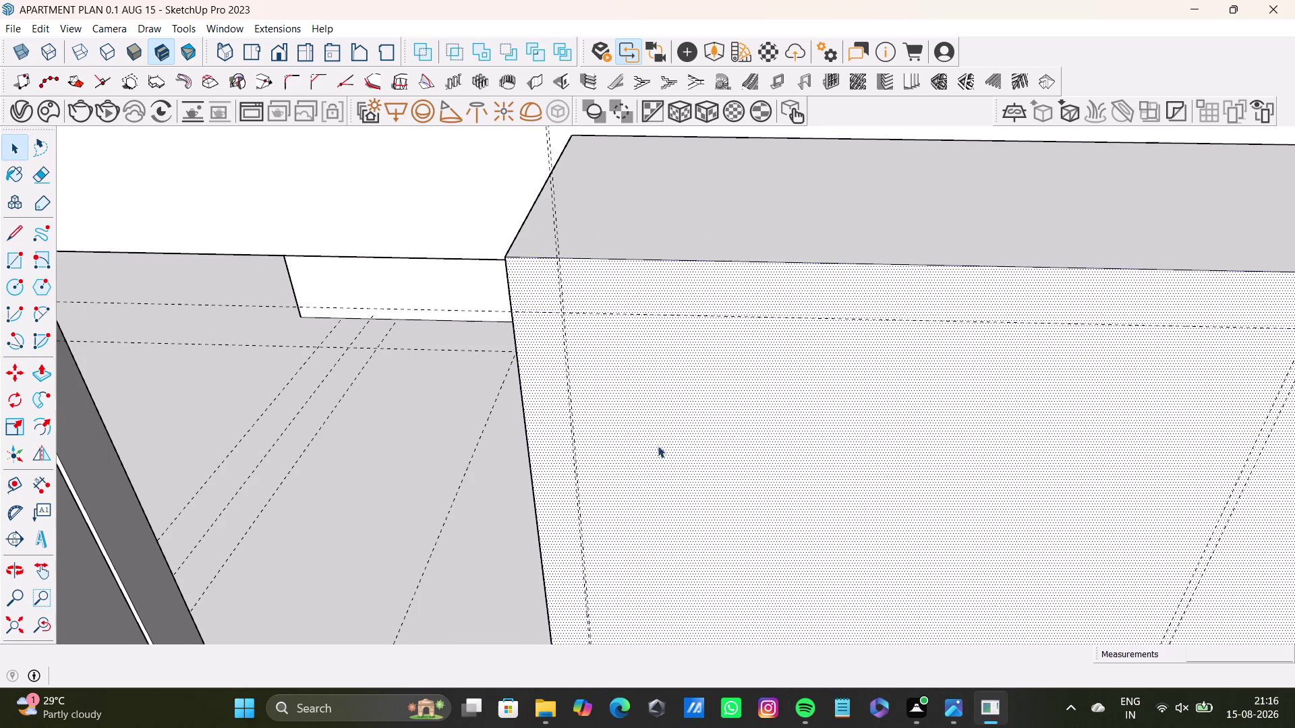
Orbit the wardrobe face and retry the rectangle from the guide intersection, then cancel it.
middle_drag(546, 415, 415, 301)
middle_drag(447, 336, 518, 373)
click(8, 264)
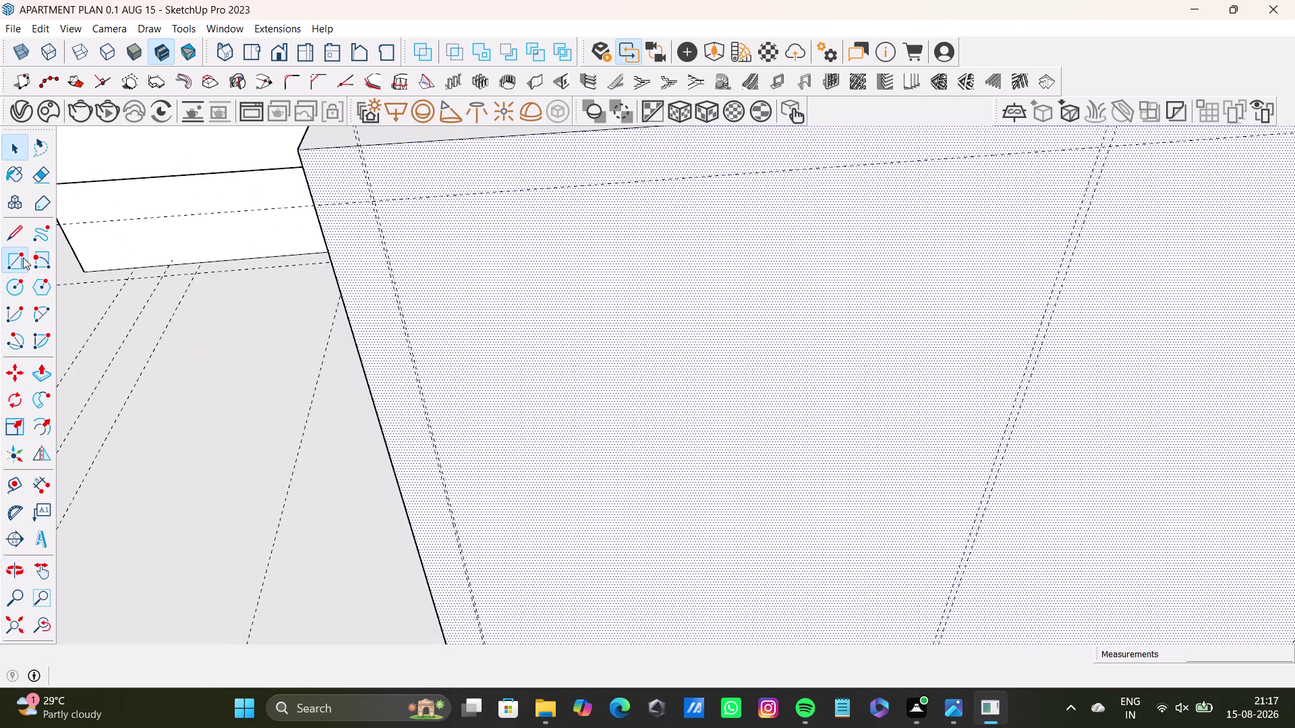
scroll(up, 3)
click(338, 211)
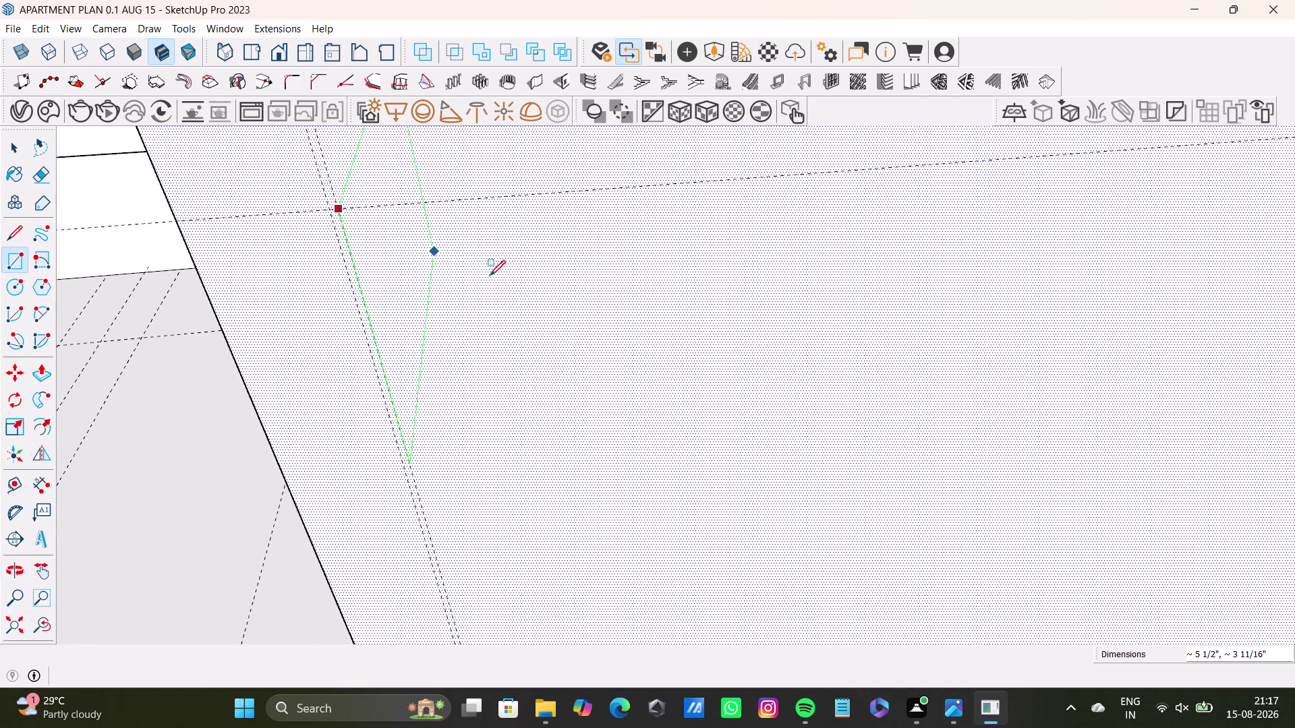
scroll(down, 3)
key(Right)
scroll(down, 3)
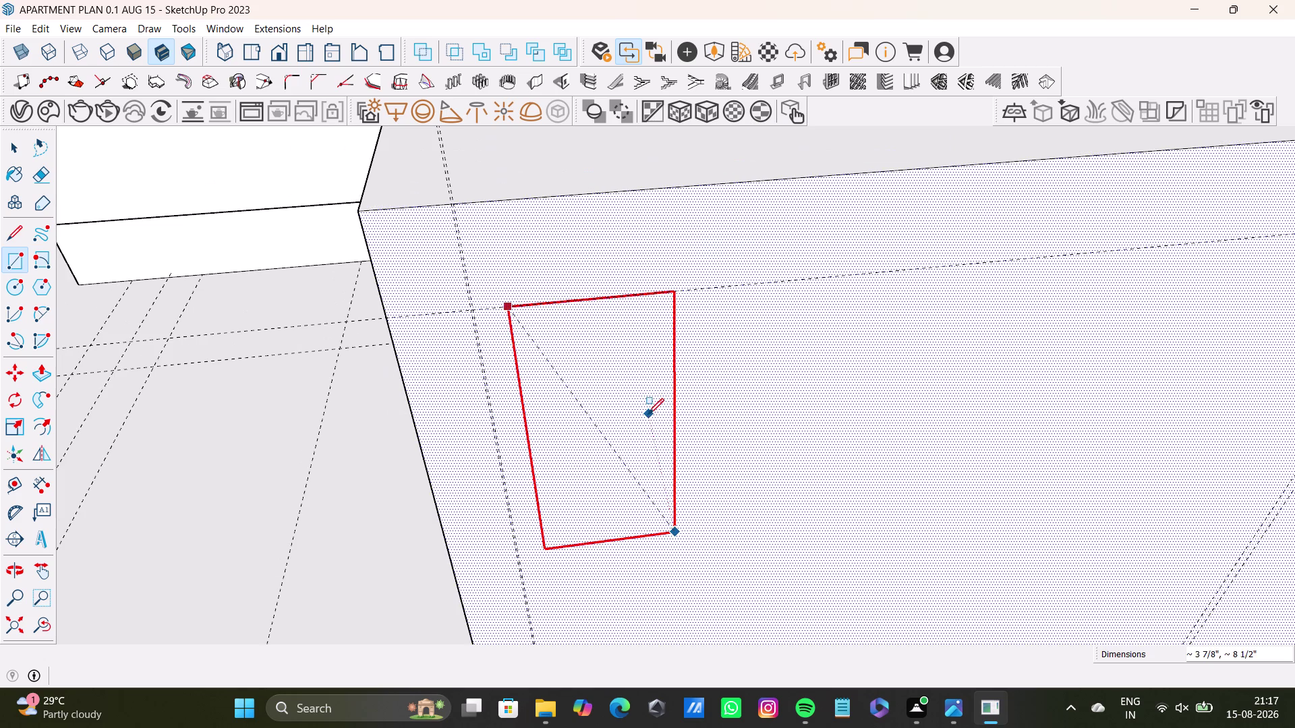
key(space)
middle_drag(575, 387, 429, 324)
scroll(up, 3)
middle_drag(318, 204, 339, 241)
click(14, 259)
scroll(up, 3)
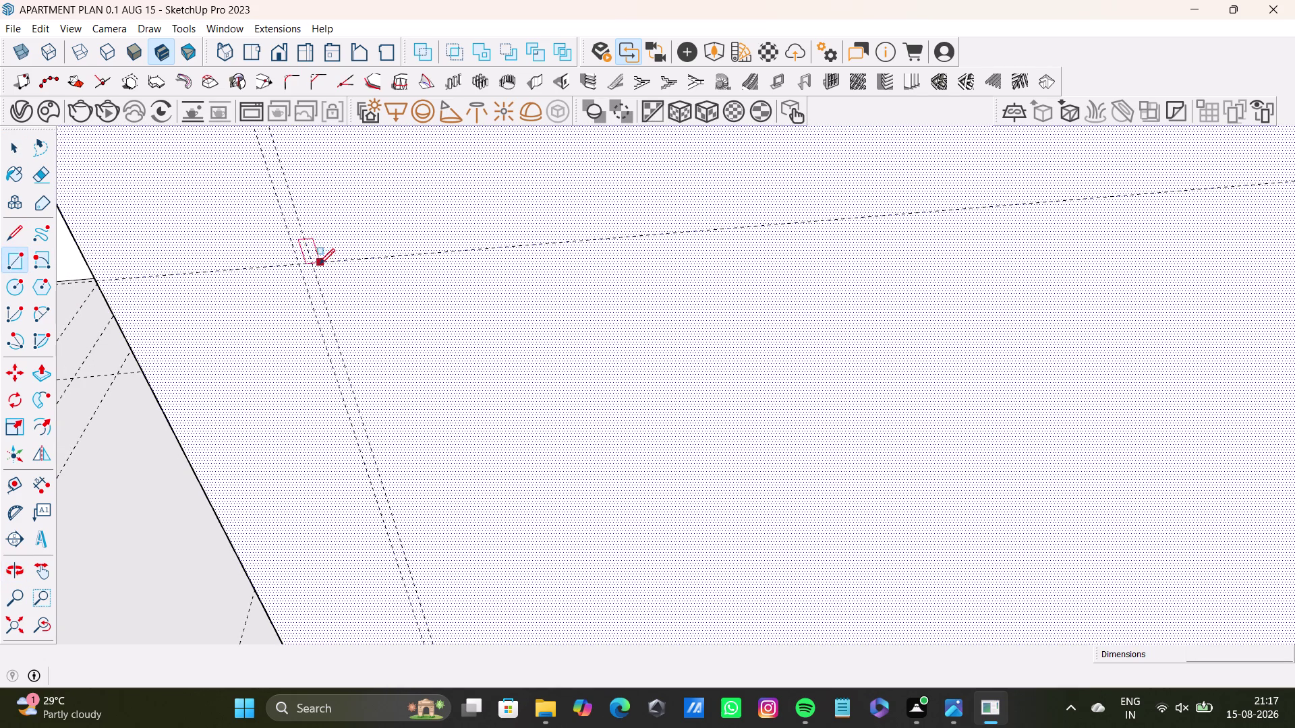
click(316, 266)
key(space)
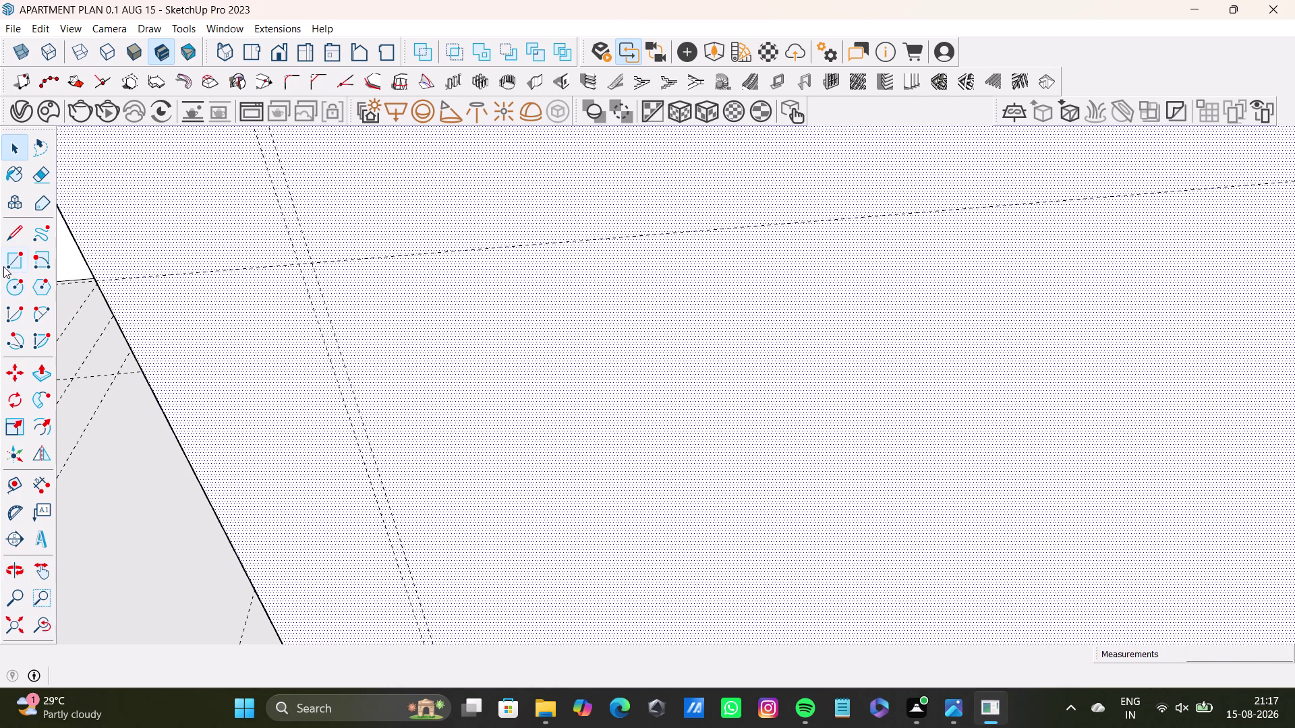
Start another rectangle at the guide intersection, drop back to Select, and orbit to the front.
click(3, 266)
scroll(up, 3)
click(303, 230)
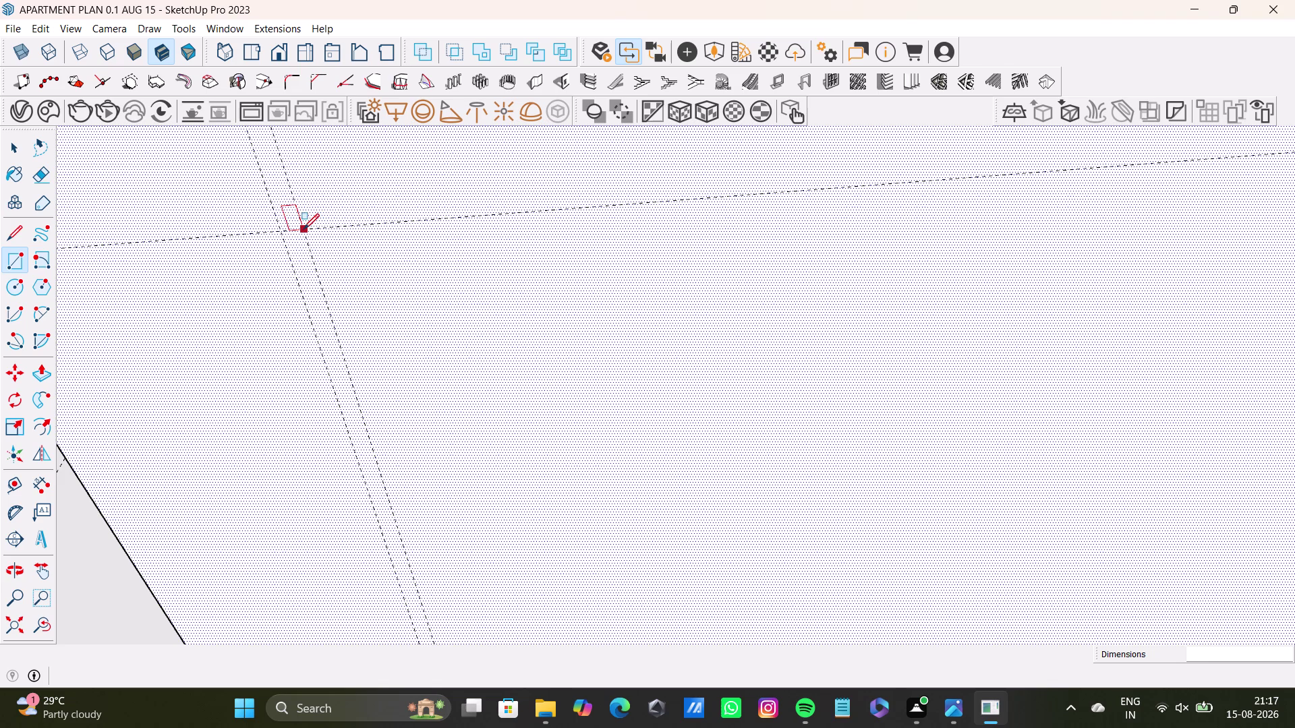
scroll(down, 3)
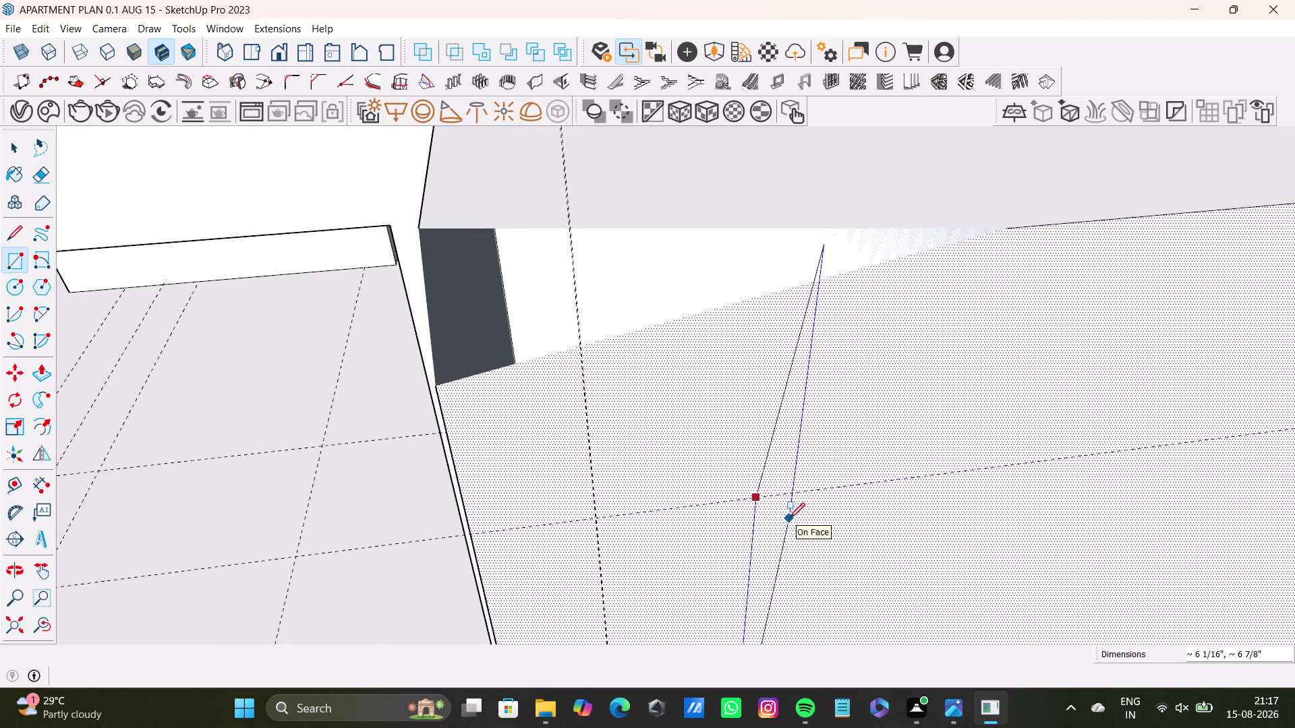
key(space)
scroll(down, 3)
key(space)
key(space)
double_click(911, 314)
key(space)
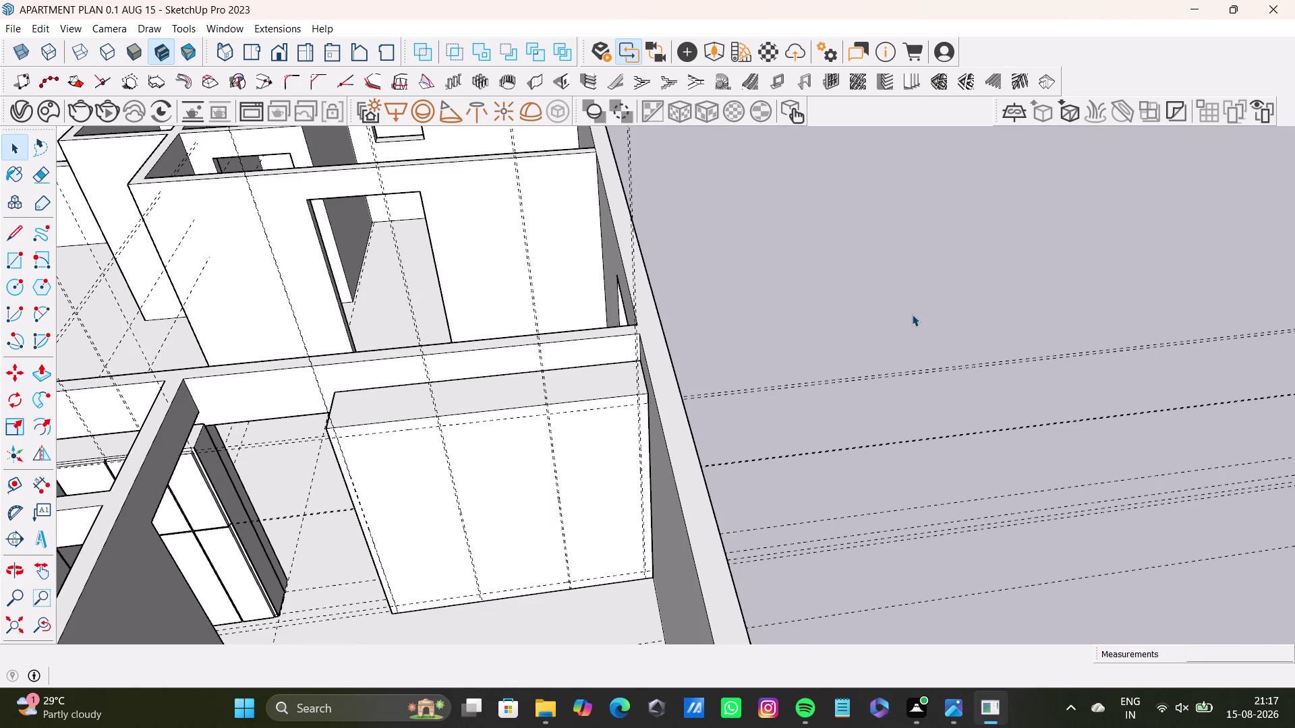
click(911, 315)
scroll(up, 3)
middle_drag(488, 440, 561, 285)
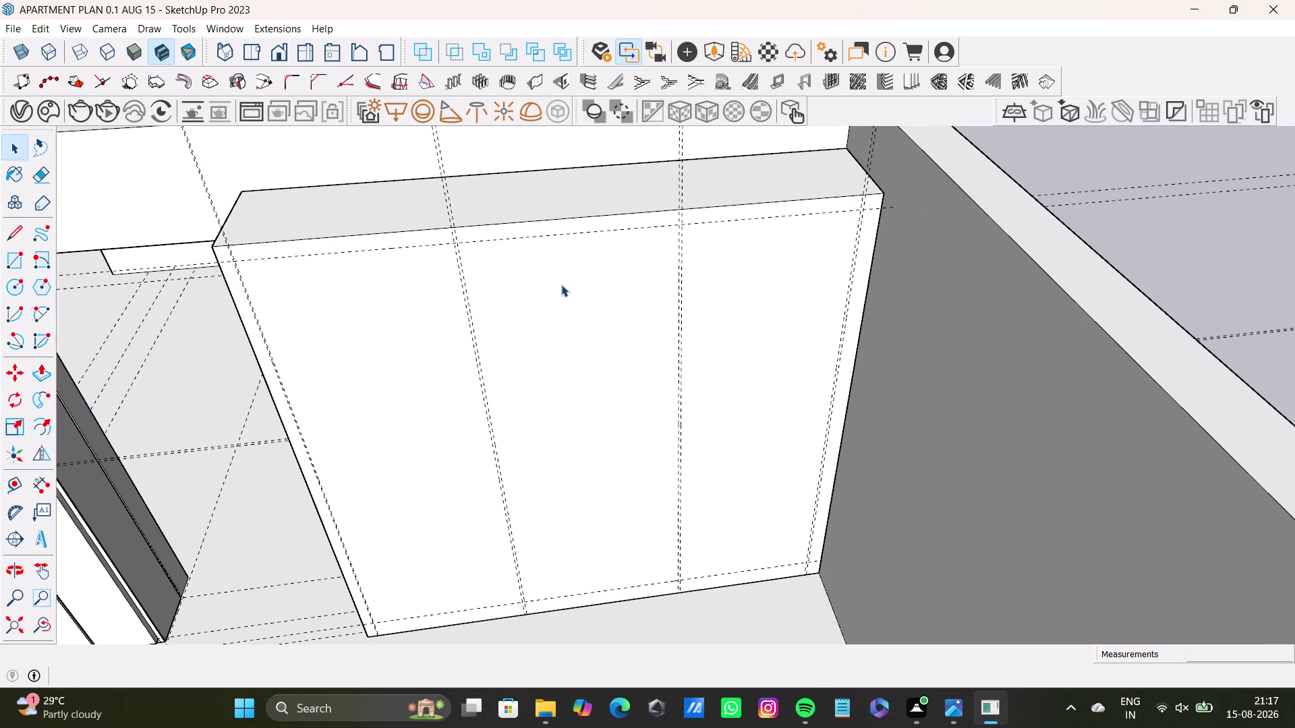
Switch from Rectangle back to Select and zoom in on the wardrobe front.
click(3, 260)
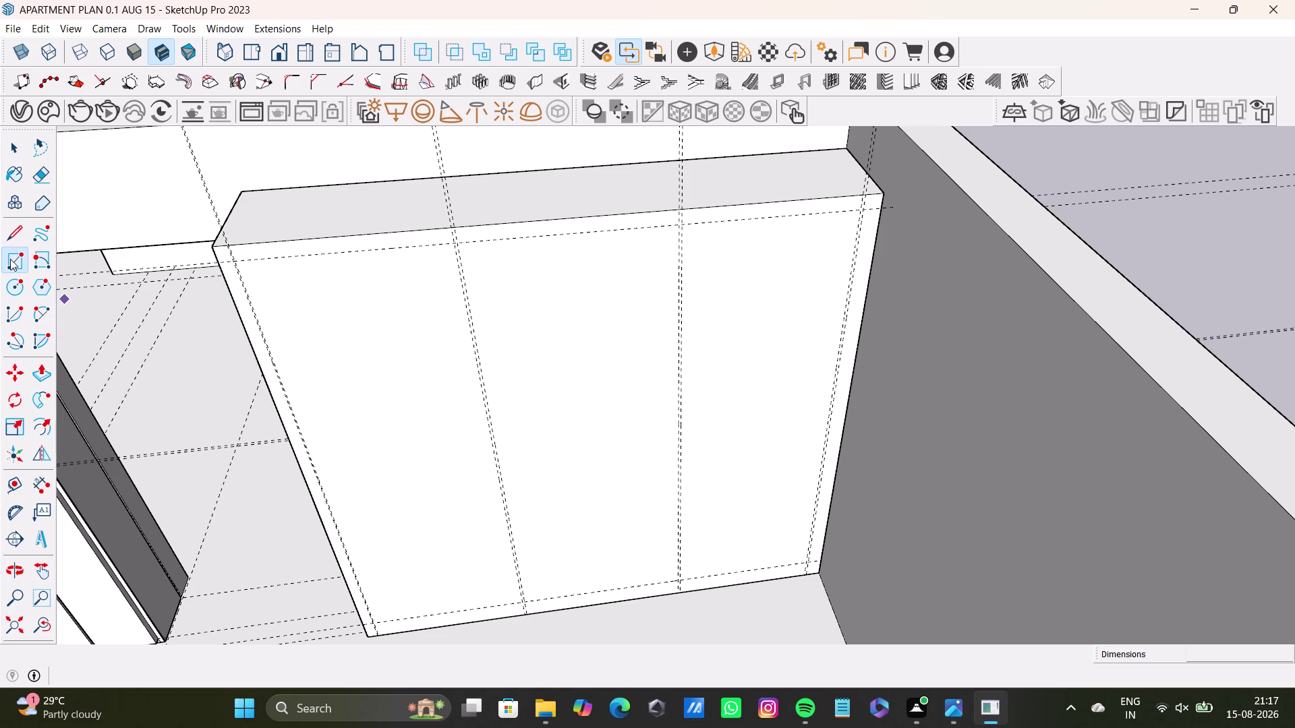
key(space)
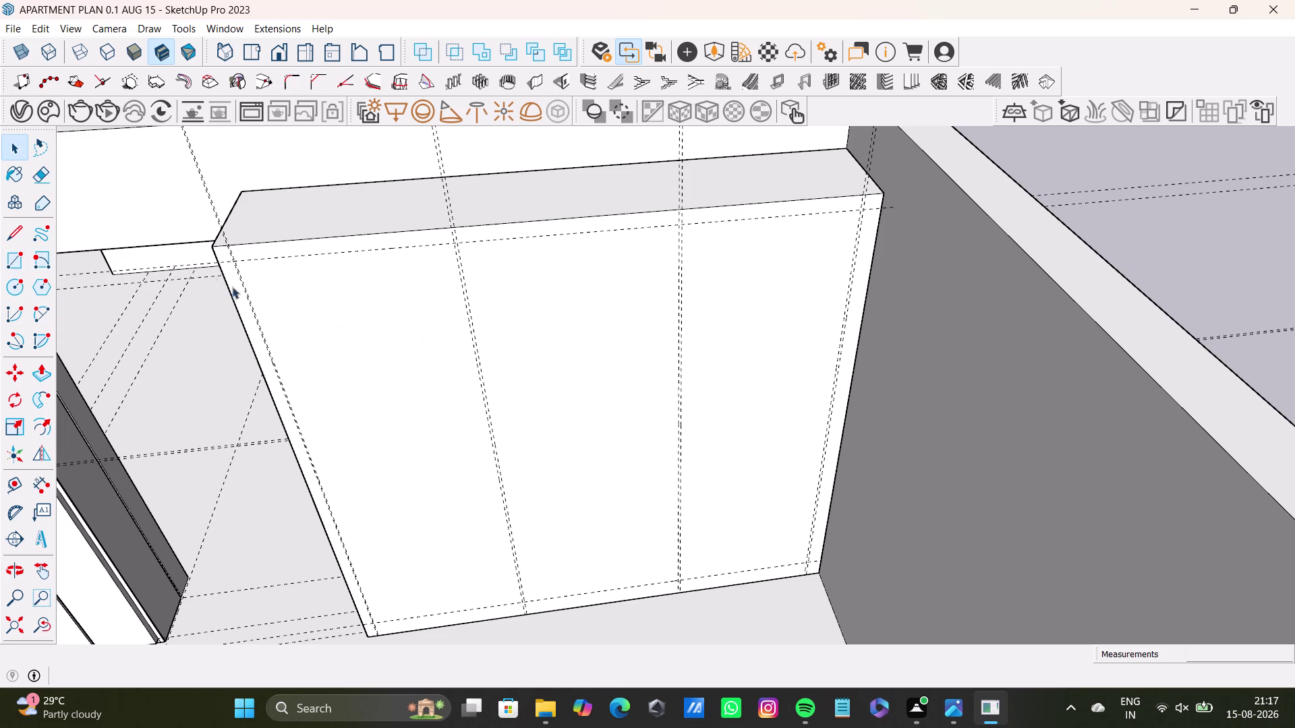
drag(1, 263, 8, 263)
scroll(up, 3)
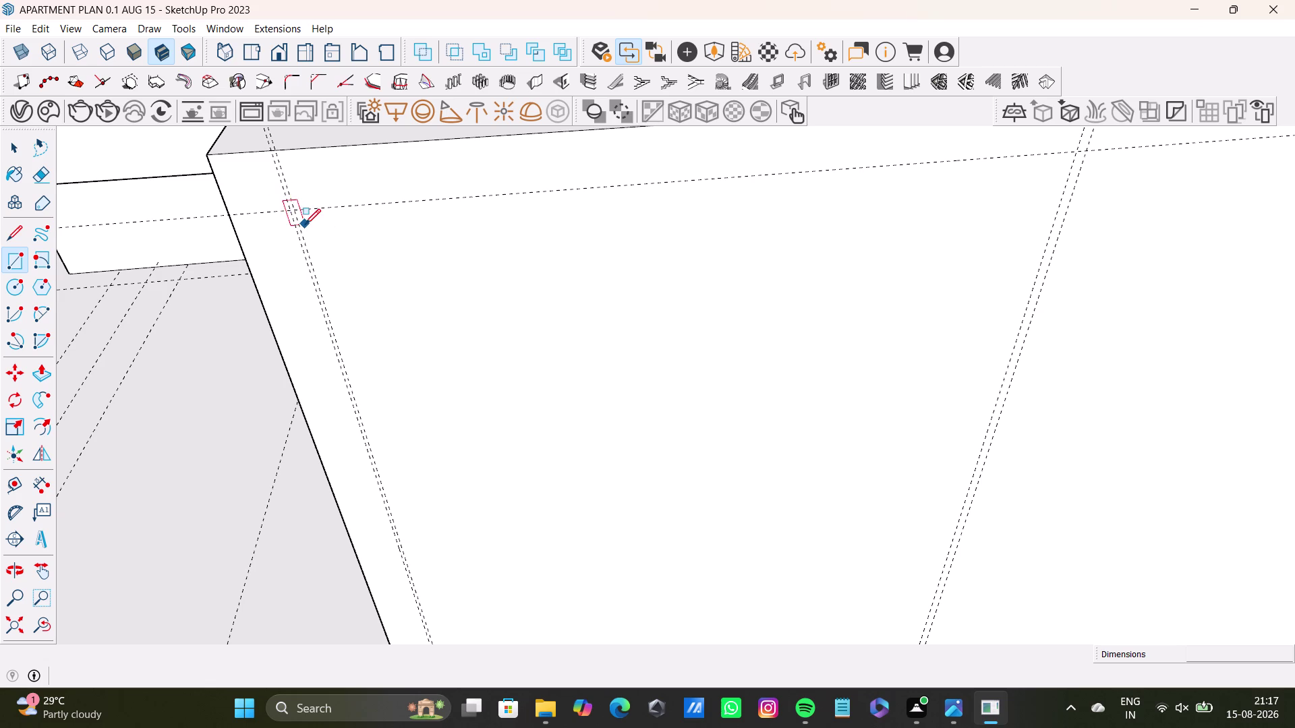
scroll(up, 3)
scroll(up, 3)
scroll(up, 3)
scroll(up, 3)
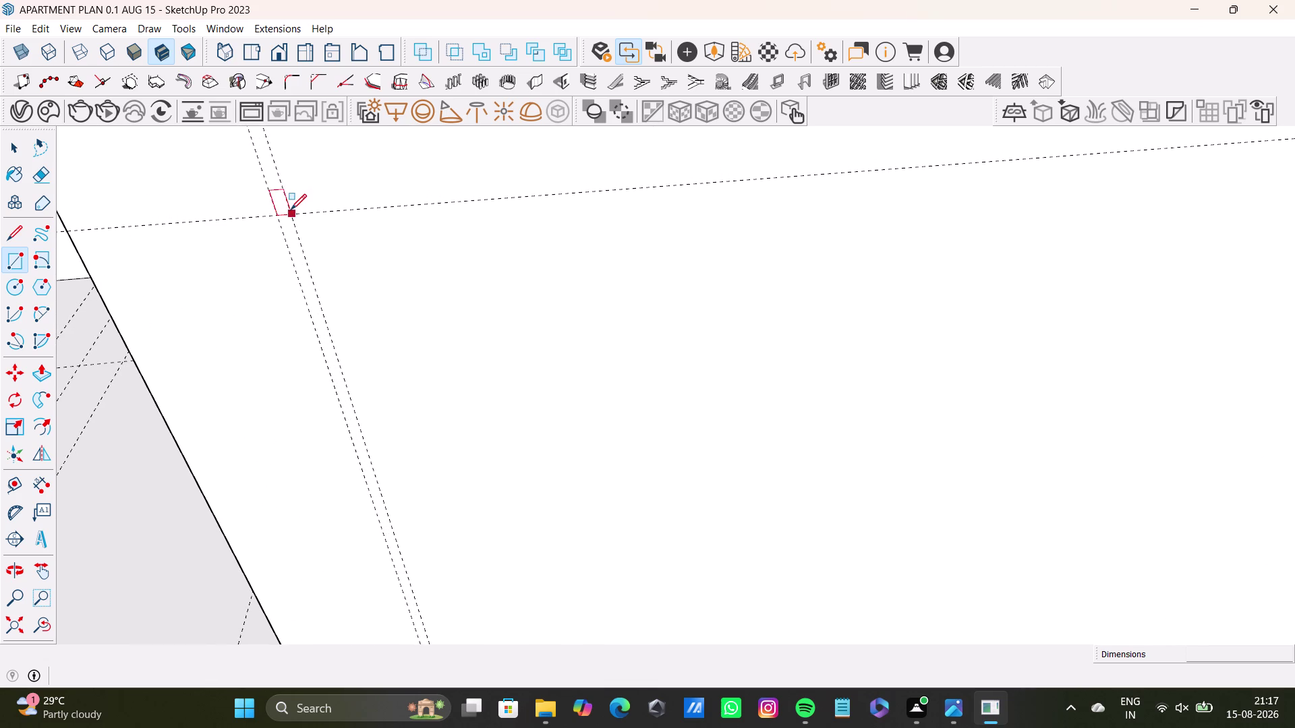
Make a final rectangle attempt at the top-left guide intersection, cancel it, and orbit over the top.
click(290, 211)
scroll(down, 3)
scroll(down, 3)
middle_drag(955, 562, 955, 560)
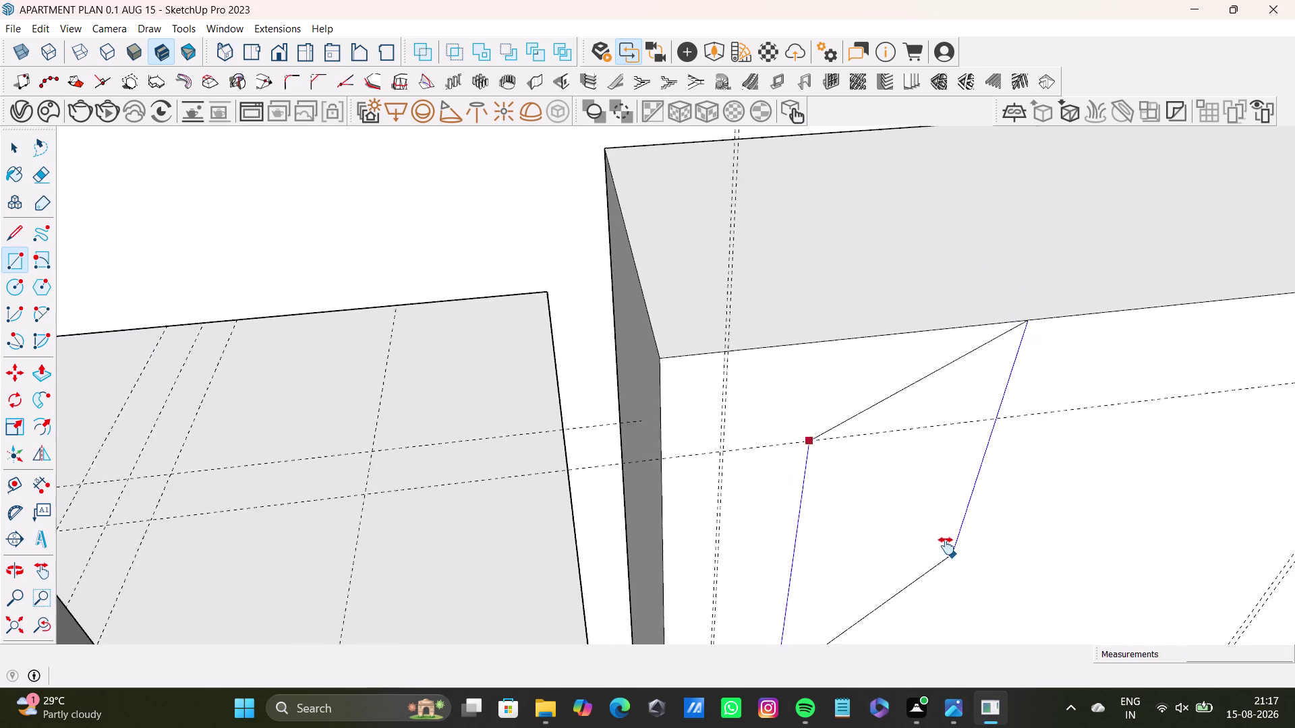
middle_drag(955, 561, 604, 247)
scroll(down, 3)
key(Right)
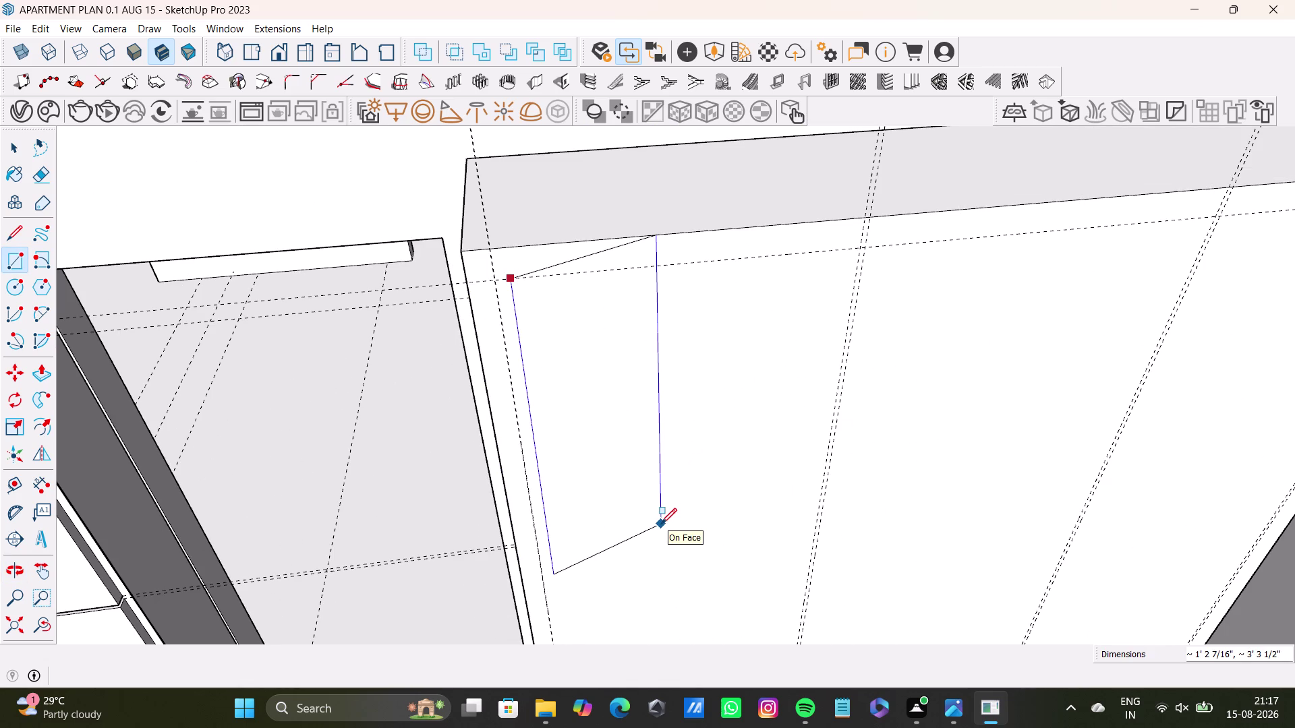
scroll(down, 3)
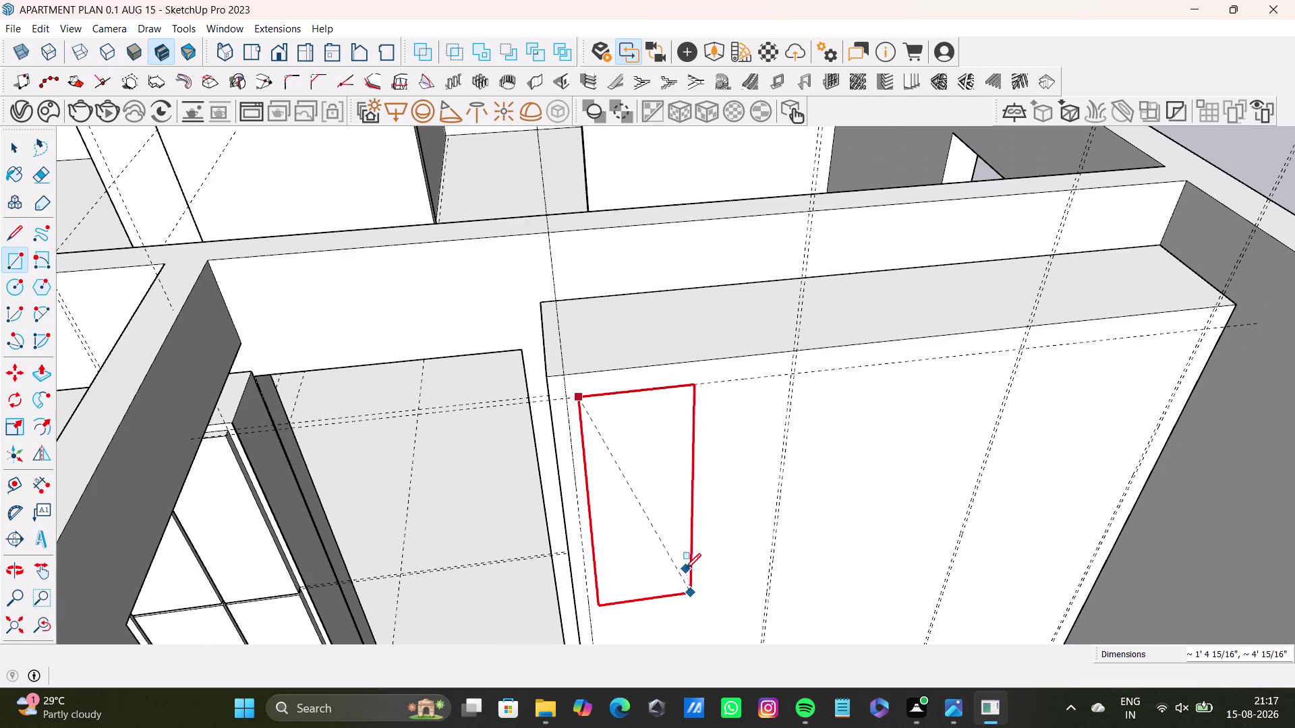
key(space)
scroll(up, 3)
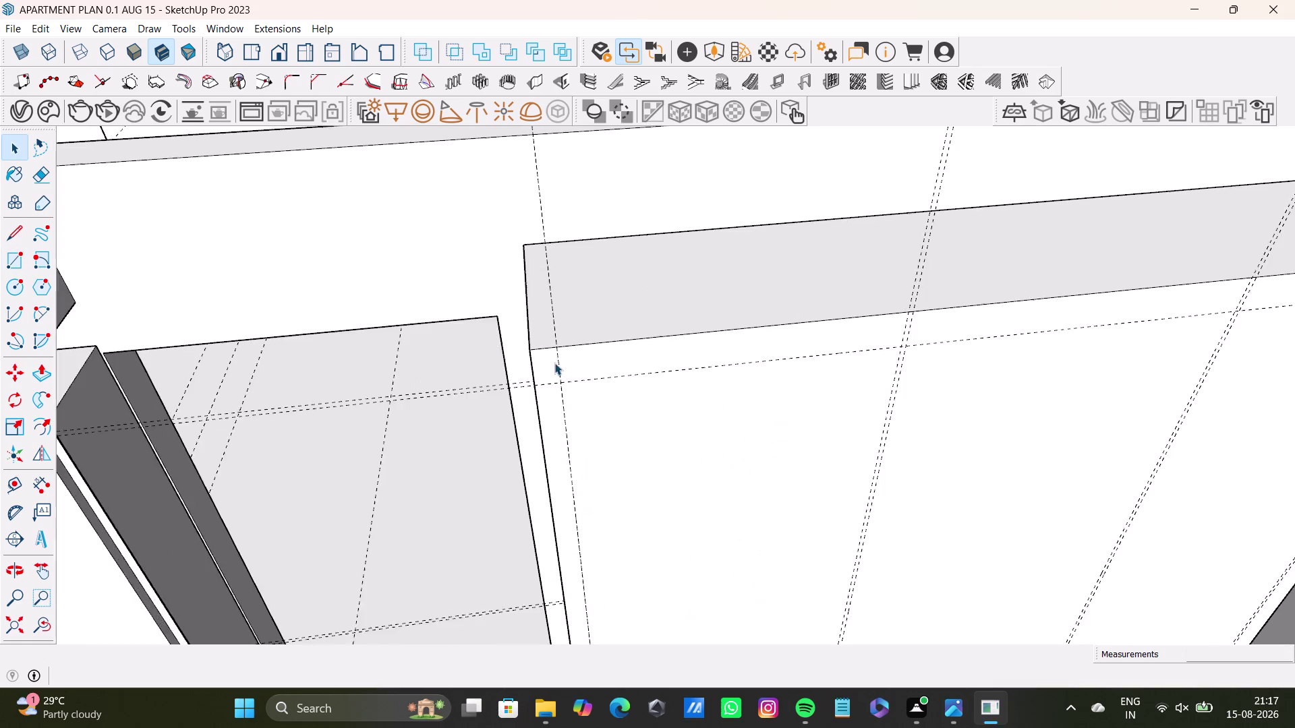
scroll(up, 3)
scroll(down, 3)
middle_drag(646, 438, 449, 318)
middle_drag(528, 308, 498, 182)
scroll(up, 3)
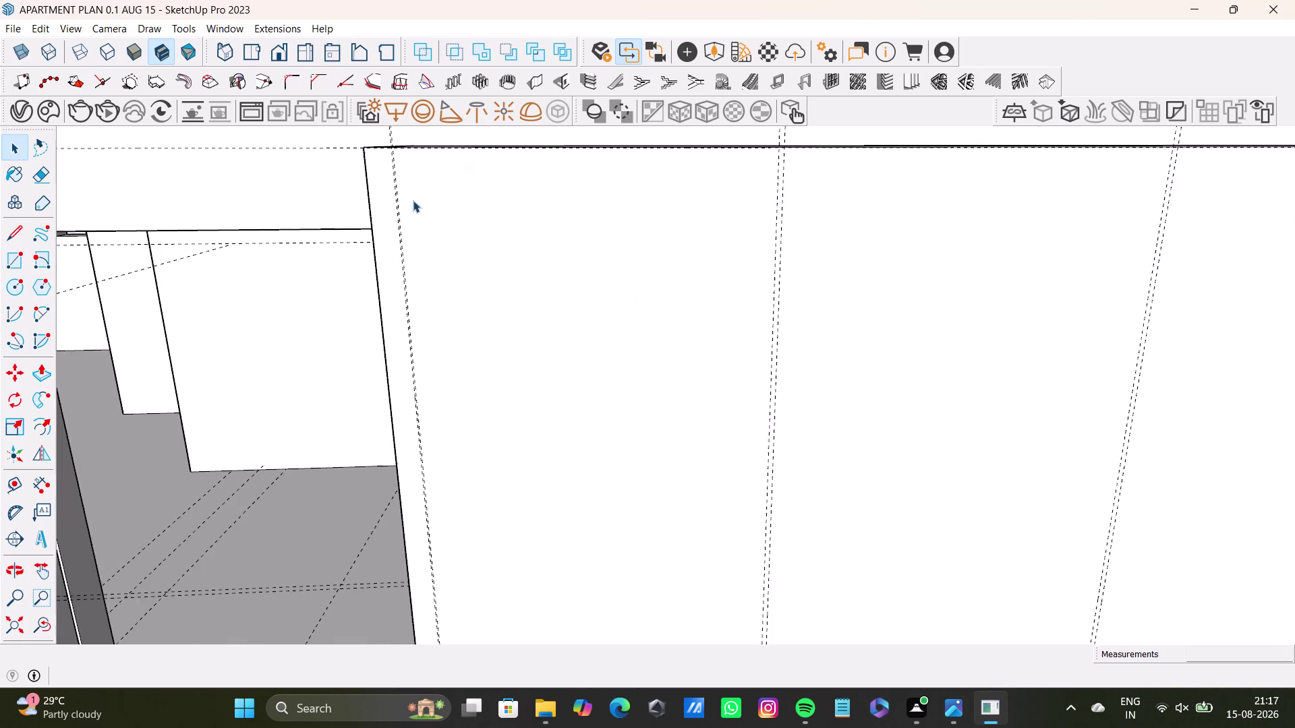
scroll(up, 3)
middle_drag(413, 201, 471, 479)
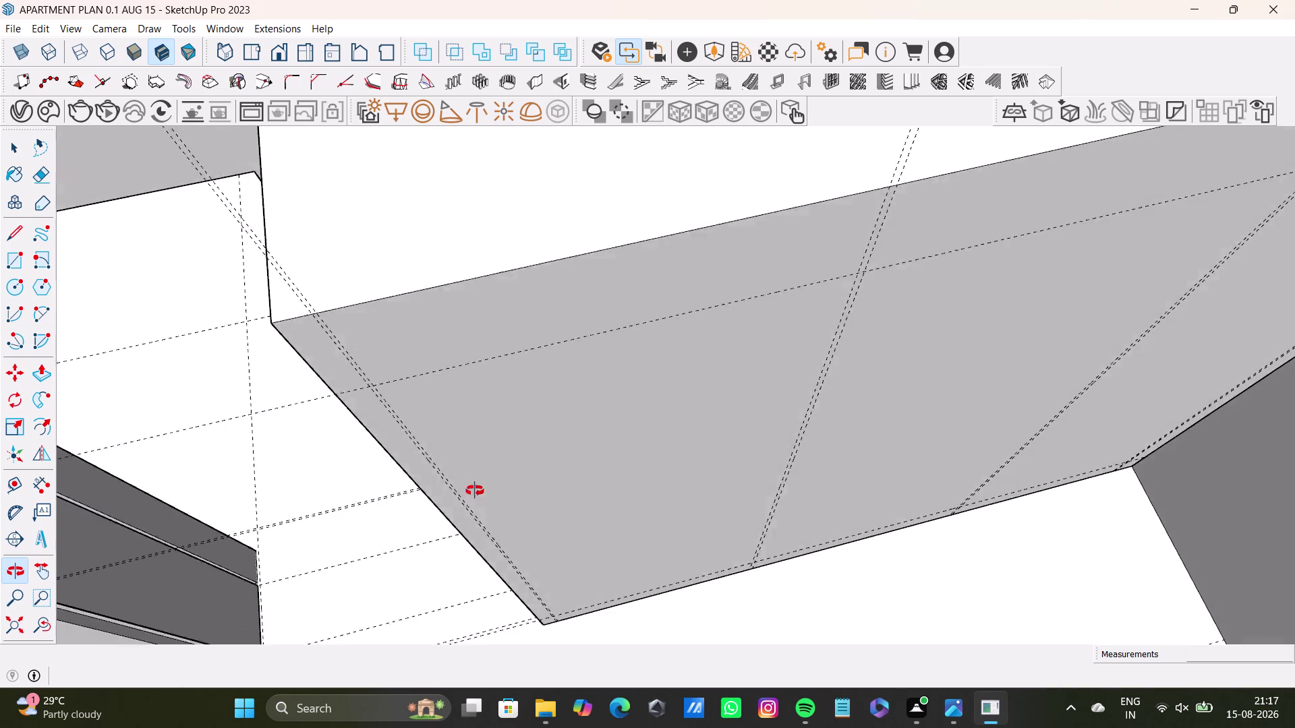
middle_drag(472, 479, 489, 541)
click(524, 426)
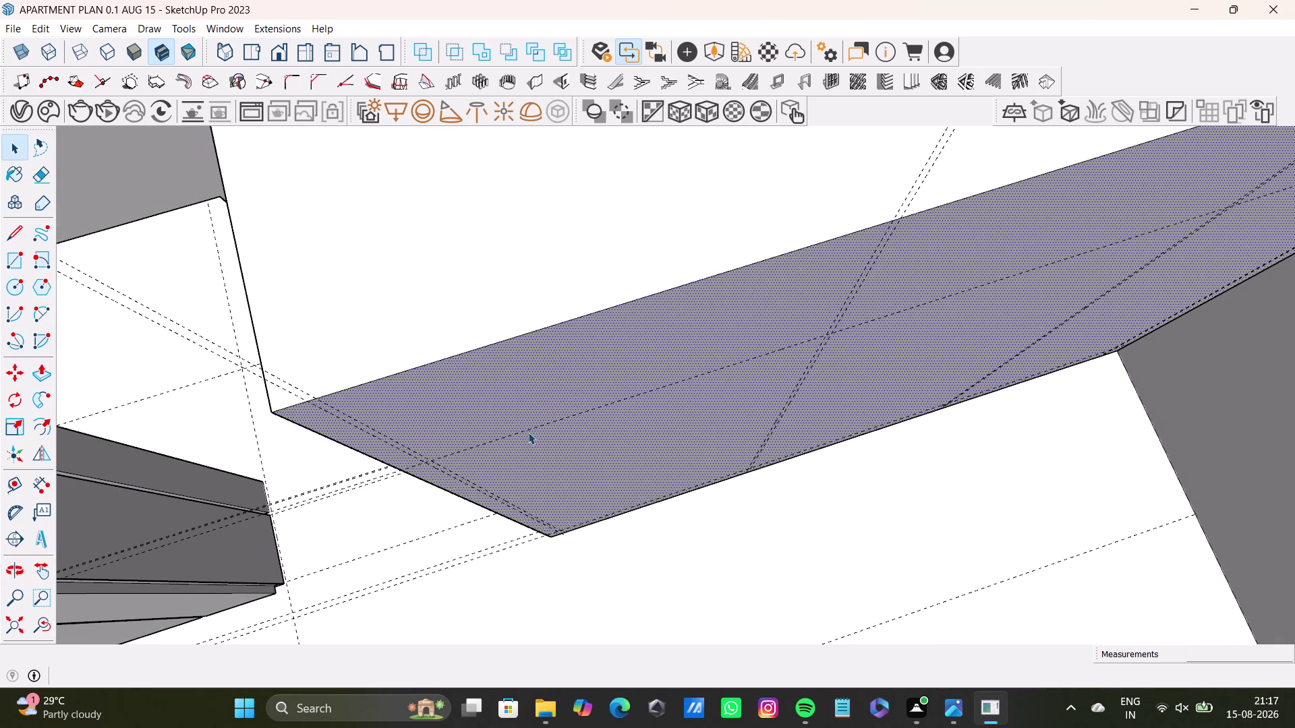
click(528, 433)
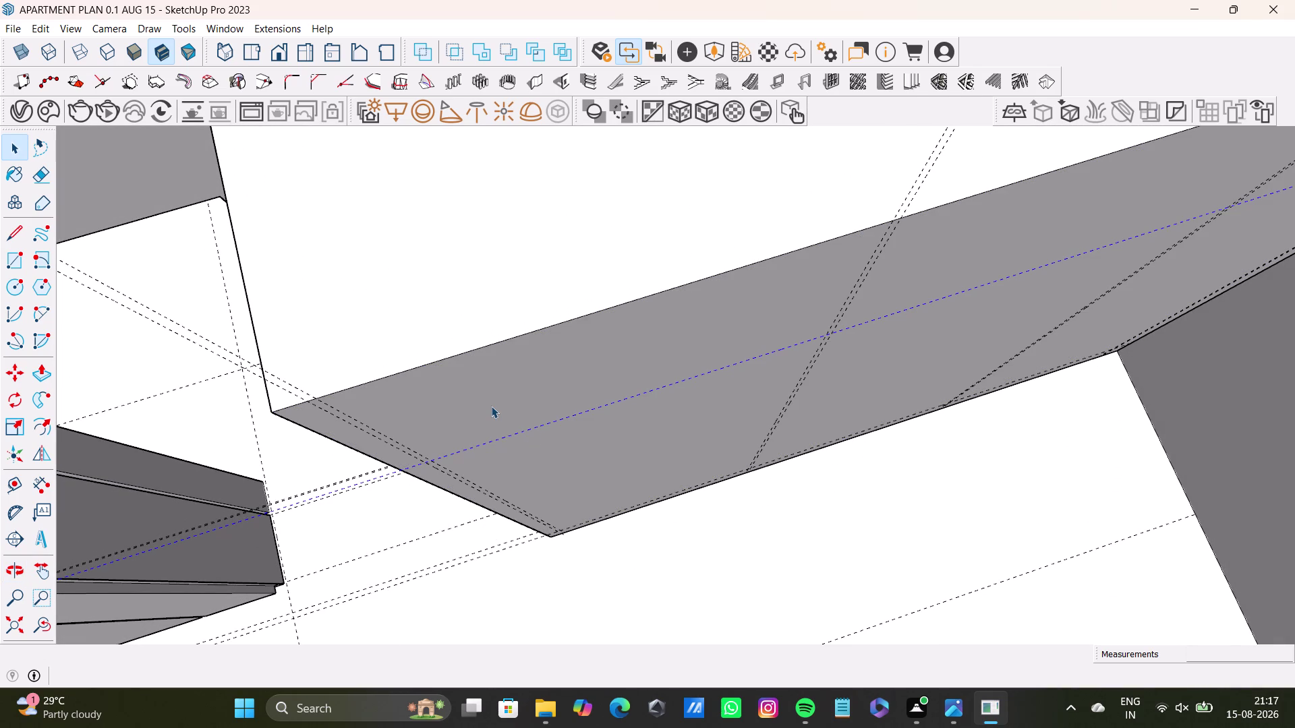
key(space)
scroll(down, 3)
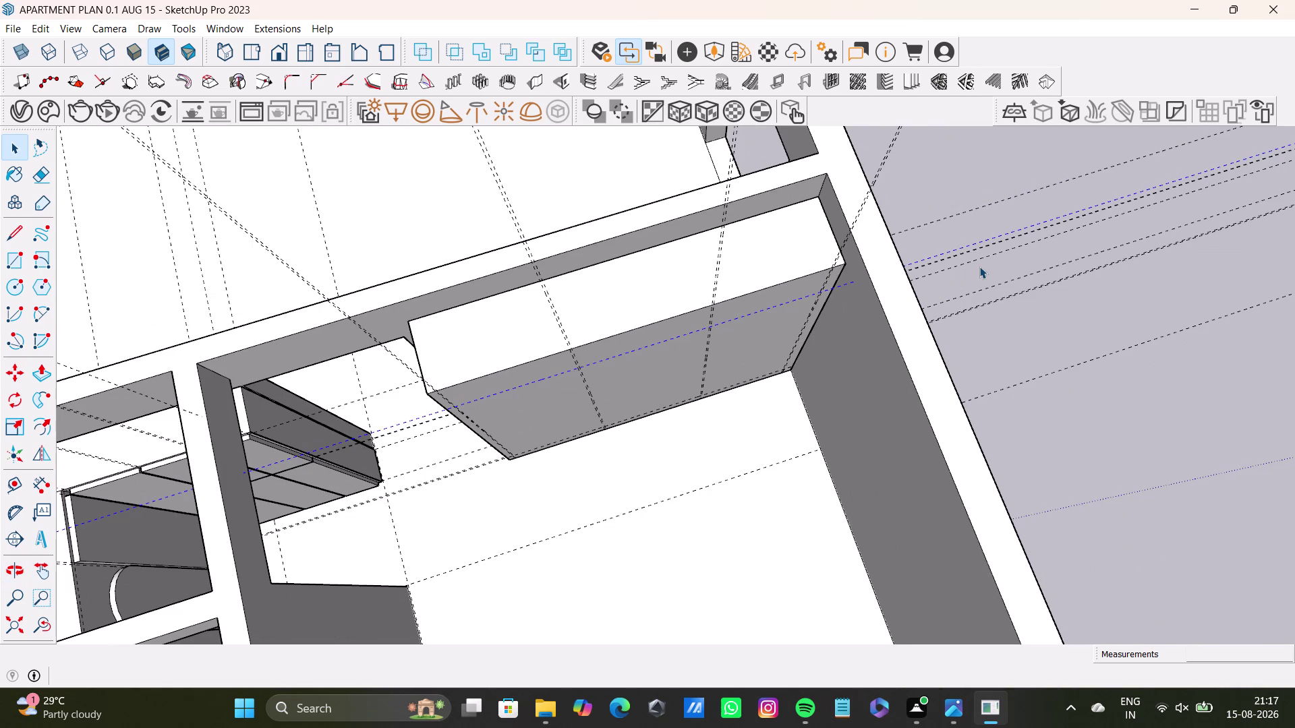
key(Delete)
key(space)
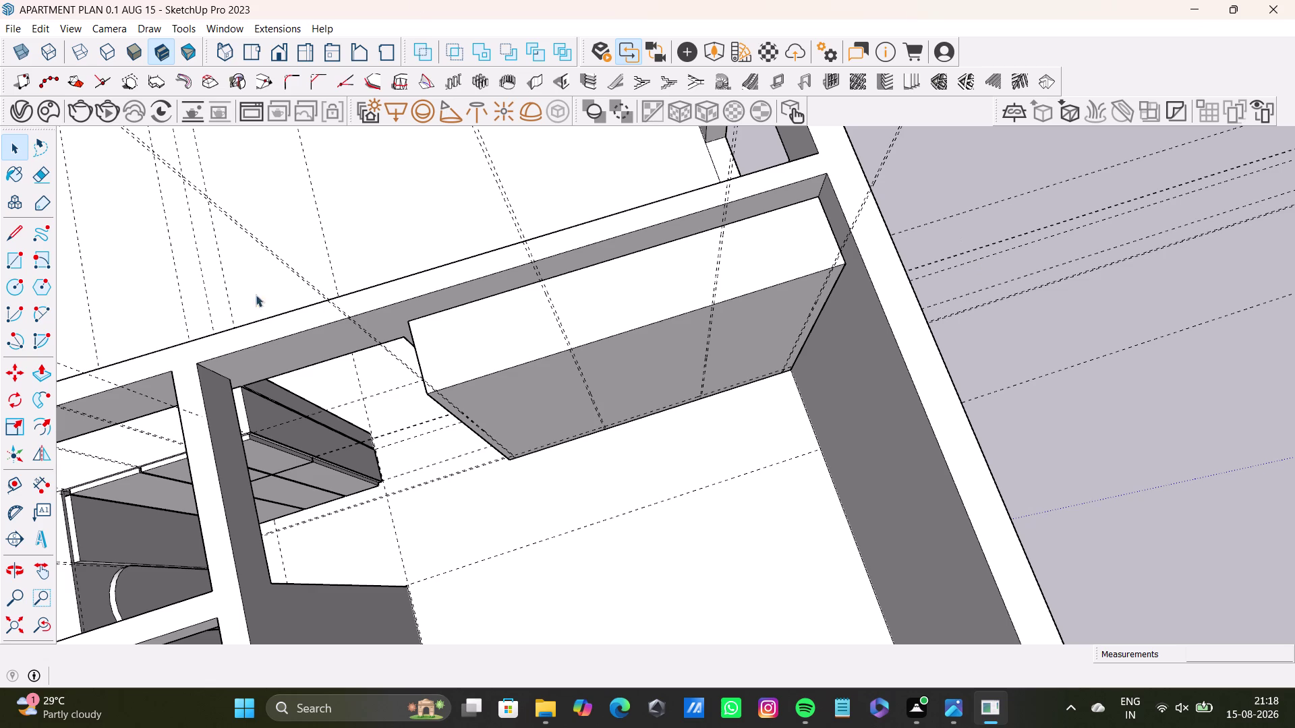
scroll(down, 3)
scroll(down, 3)
middle_drag(504, 336, 549, 194)
scroll(up, 3)
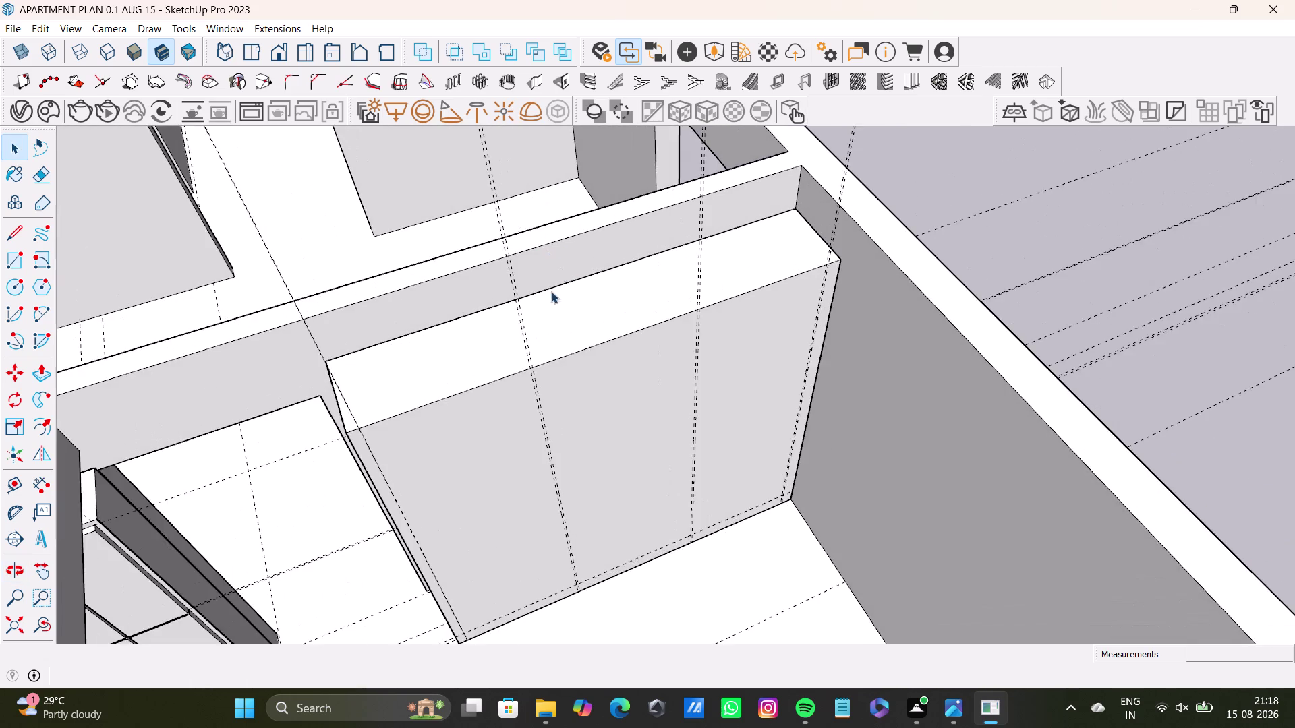
scroll(up, 3)
middle_drag(542, 306, 542, 194)
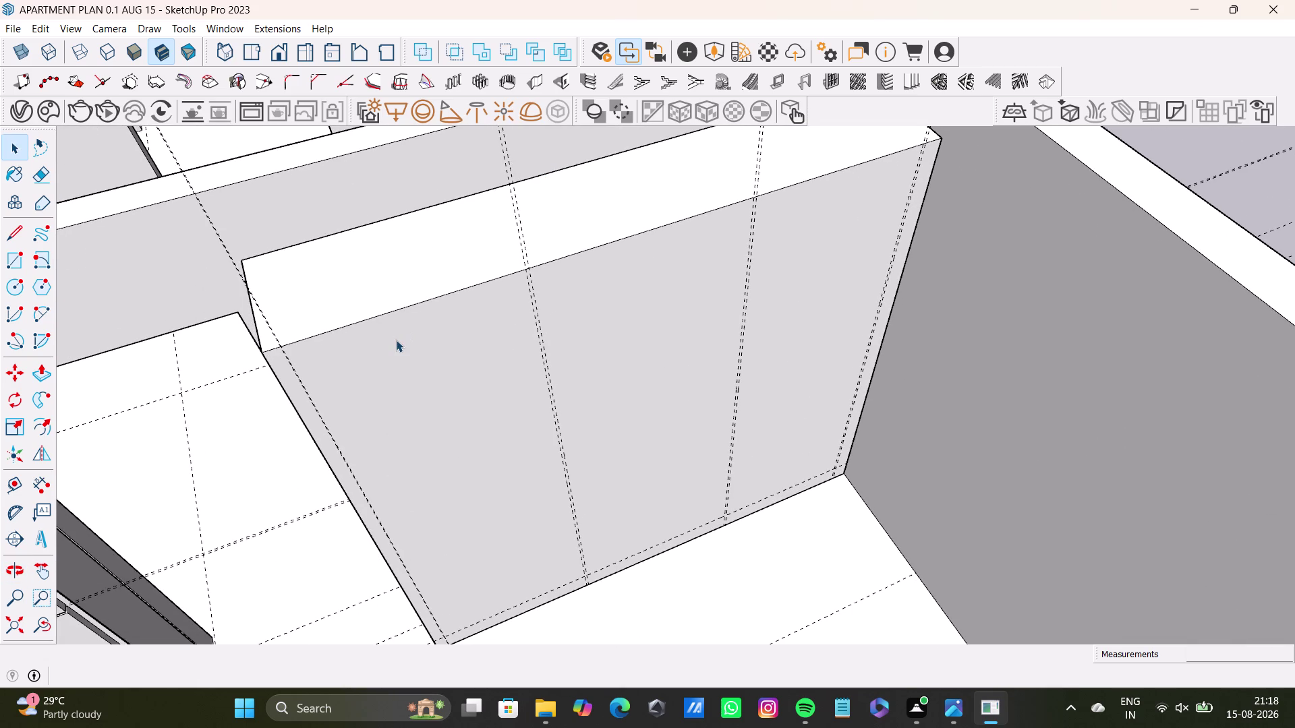
key(l)
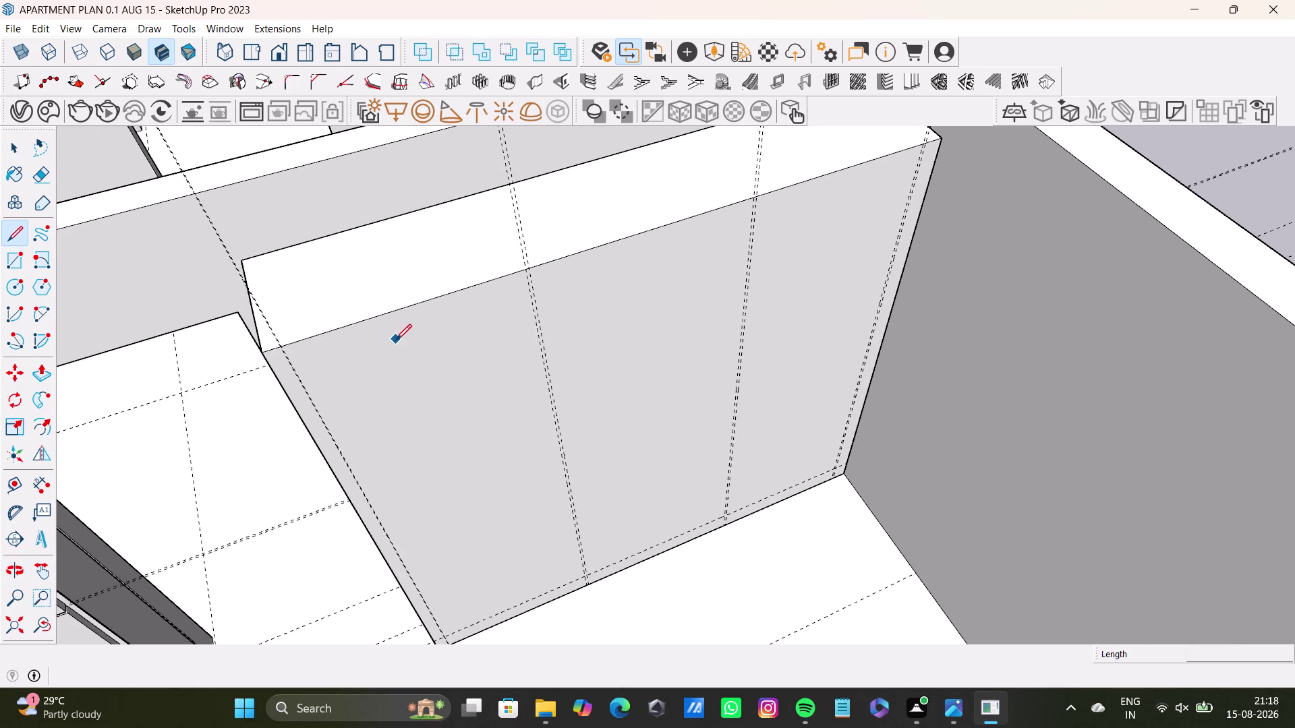
key(Escape)
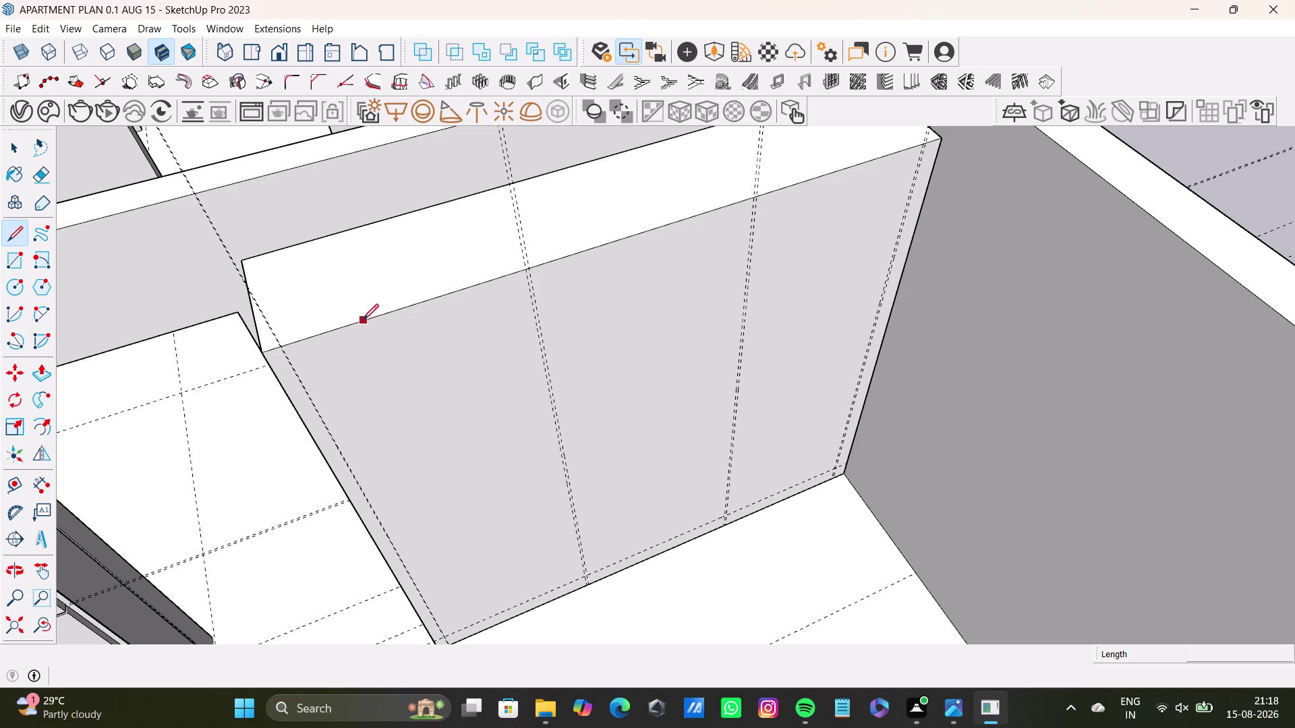
click(363, 320)
key(space)
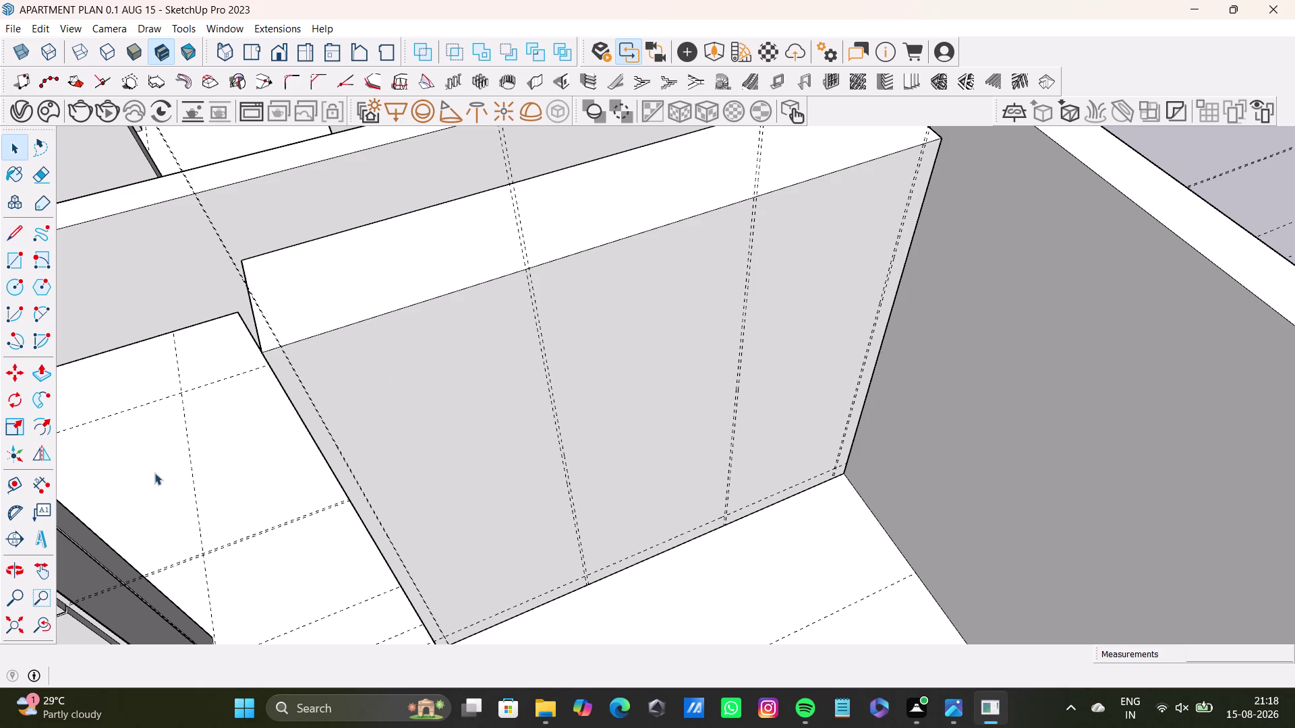
middle_drag(450, 367, 382, 217)
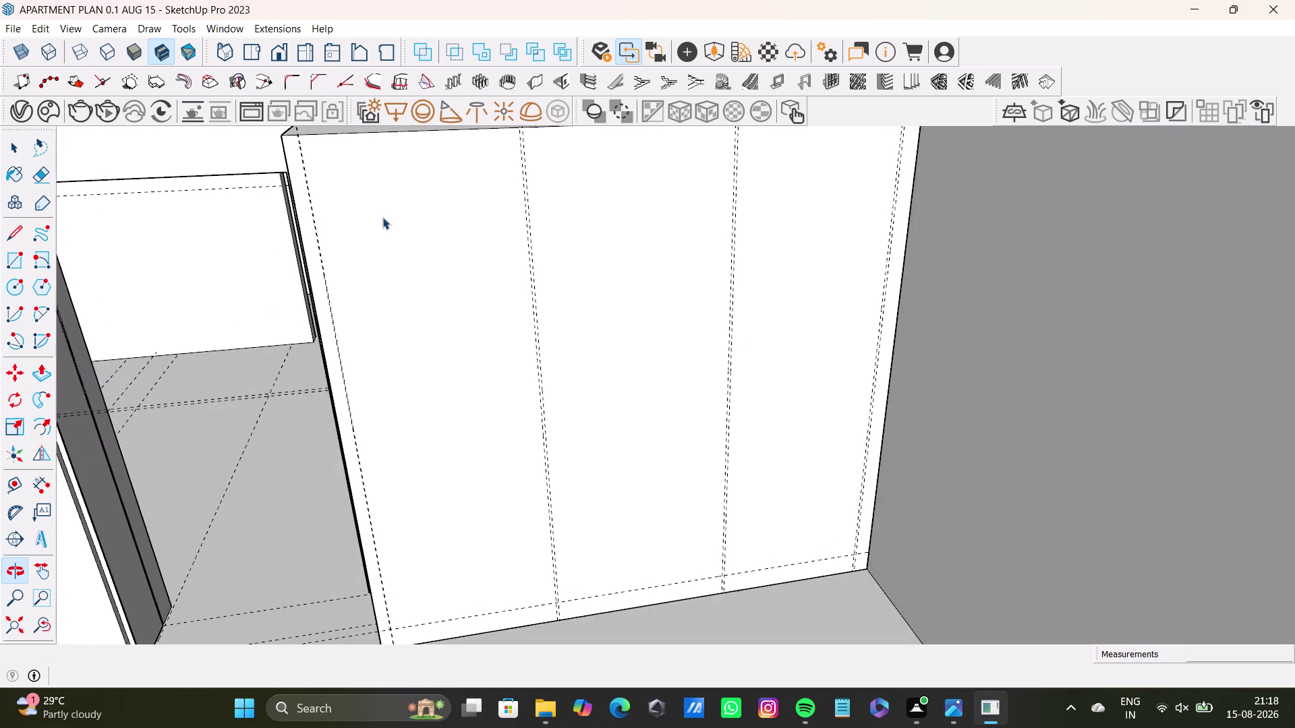
scroll(up, 3)
scroll(up, 3)
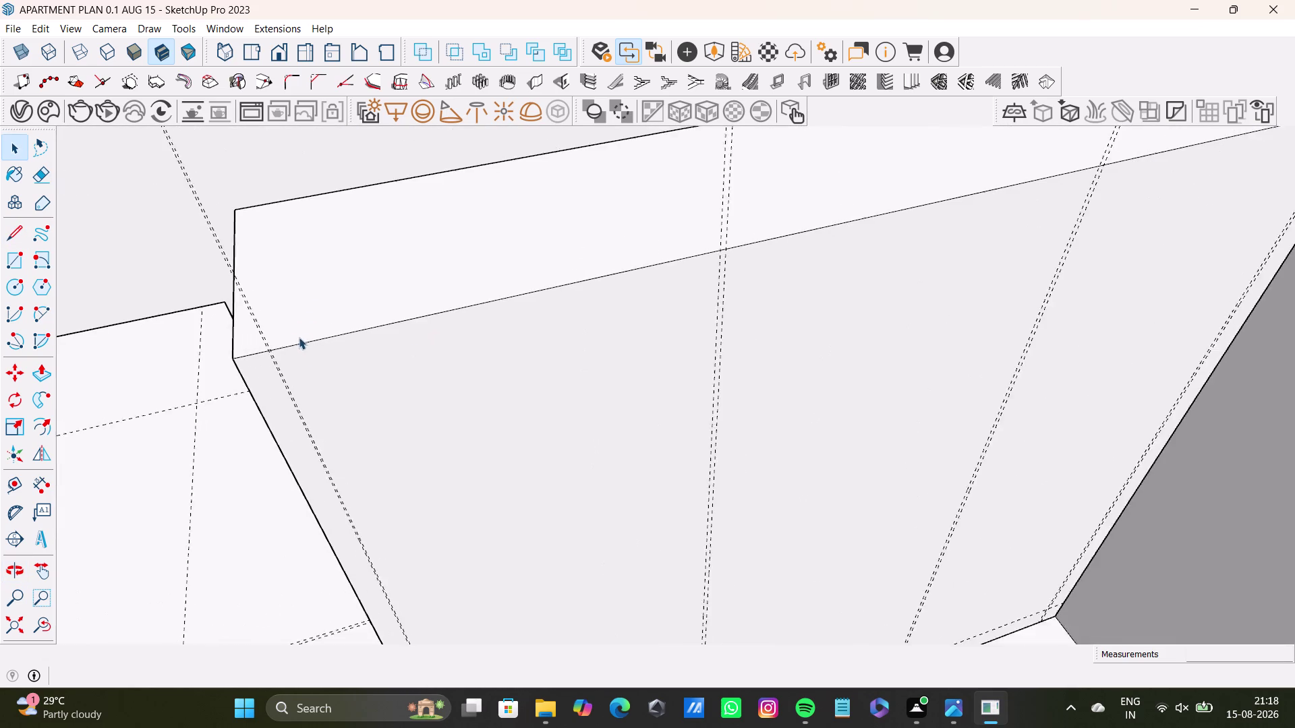
scroll(up, 3)
middle_drag(296, 338, 232, 230)
scroll(up, 3)
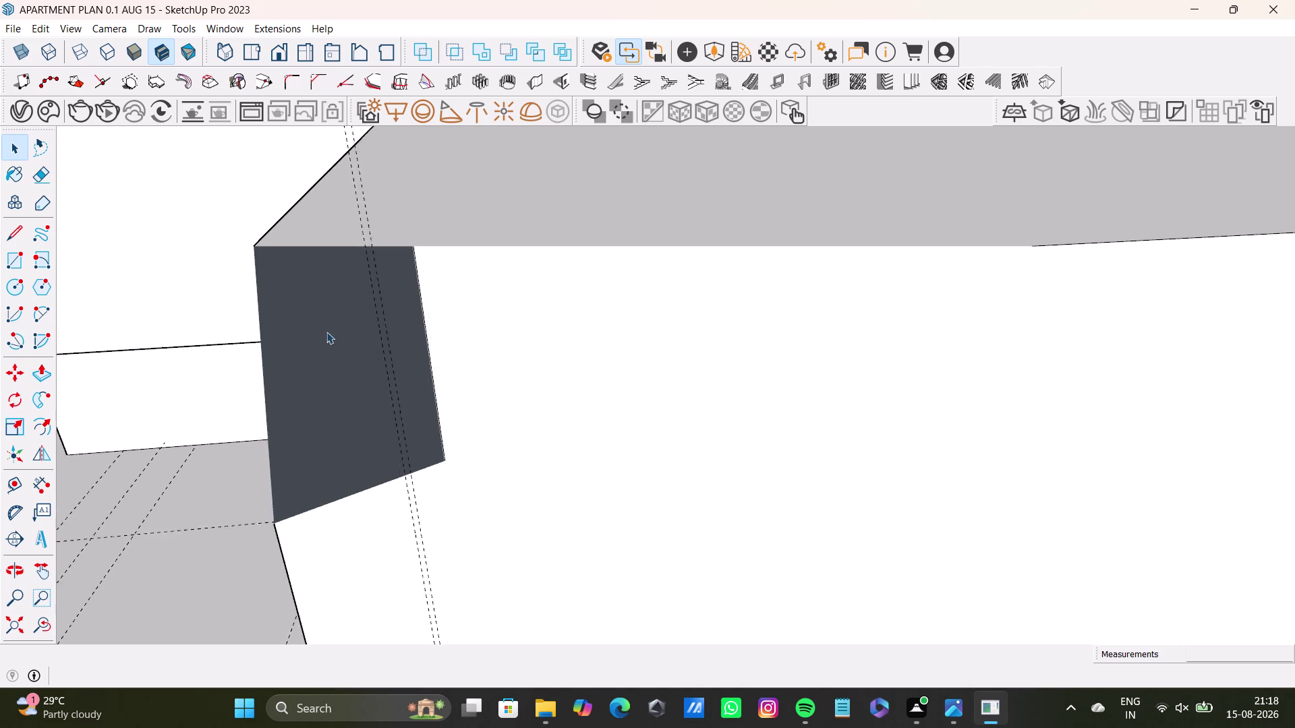
scroll(down, 3)
click(386, 382)
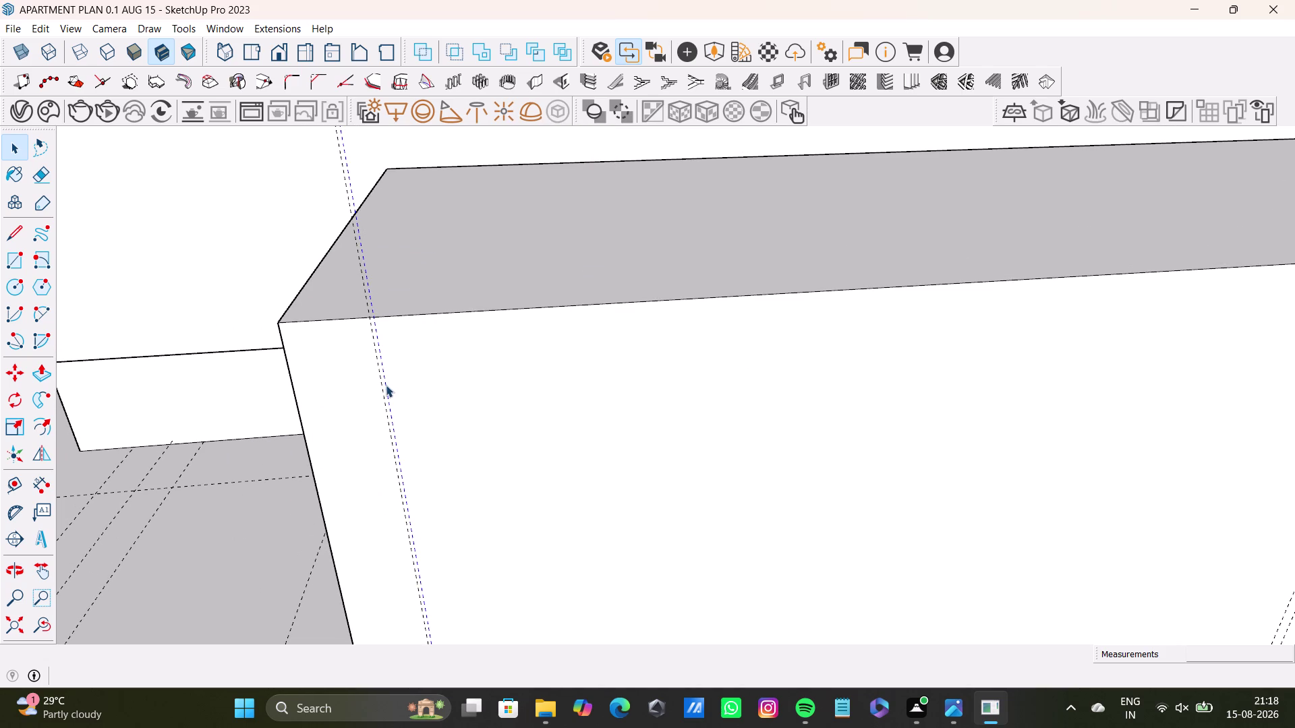
key(Delete)
scroll(down, 3)
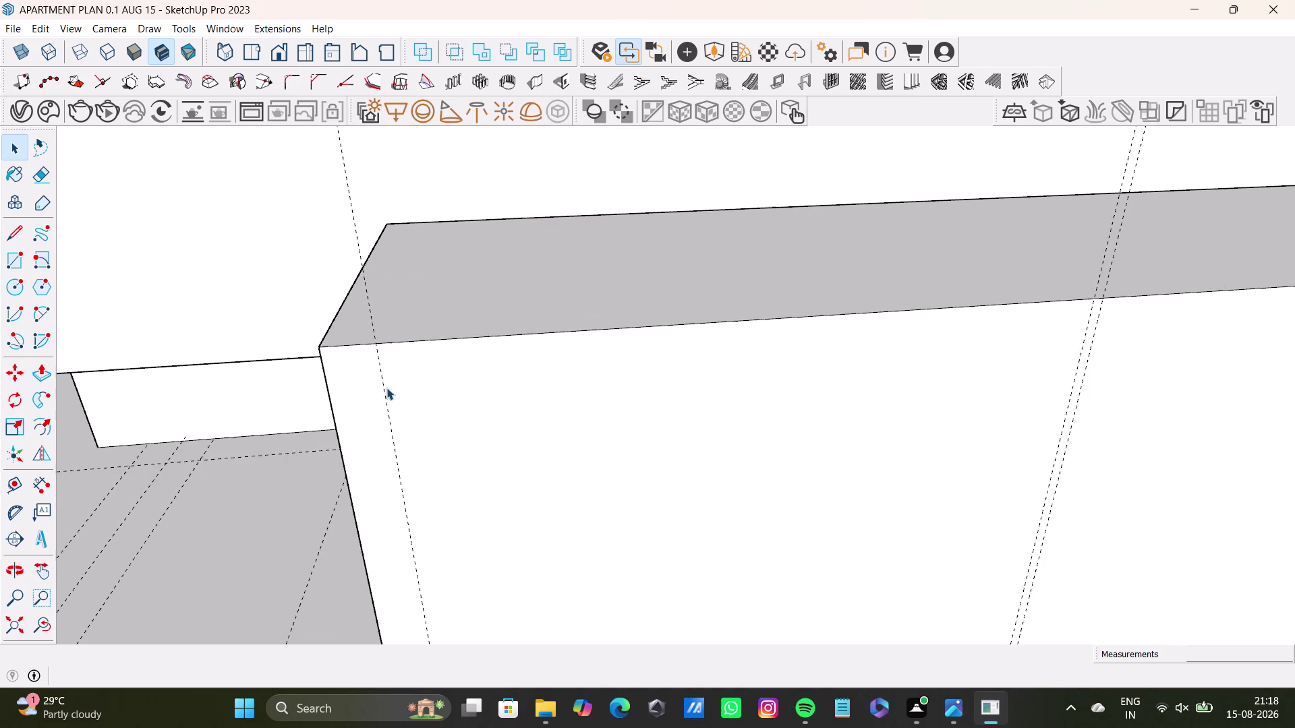
scroll(down, 3)
middle_drag(407, 387, 362, 291)
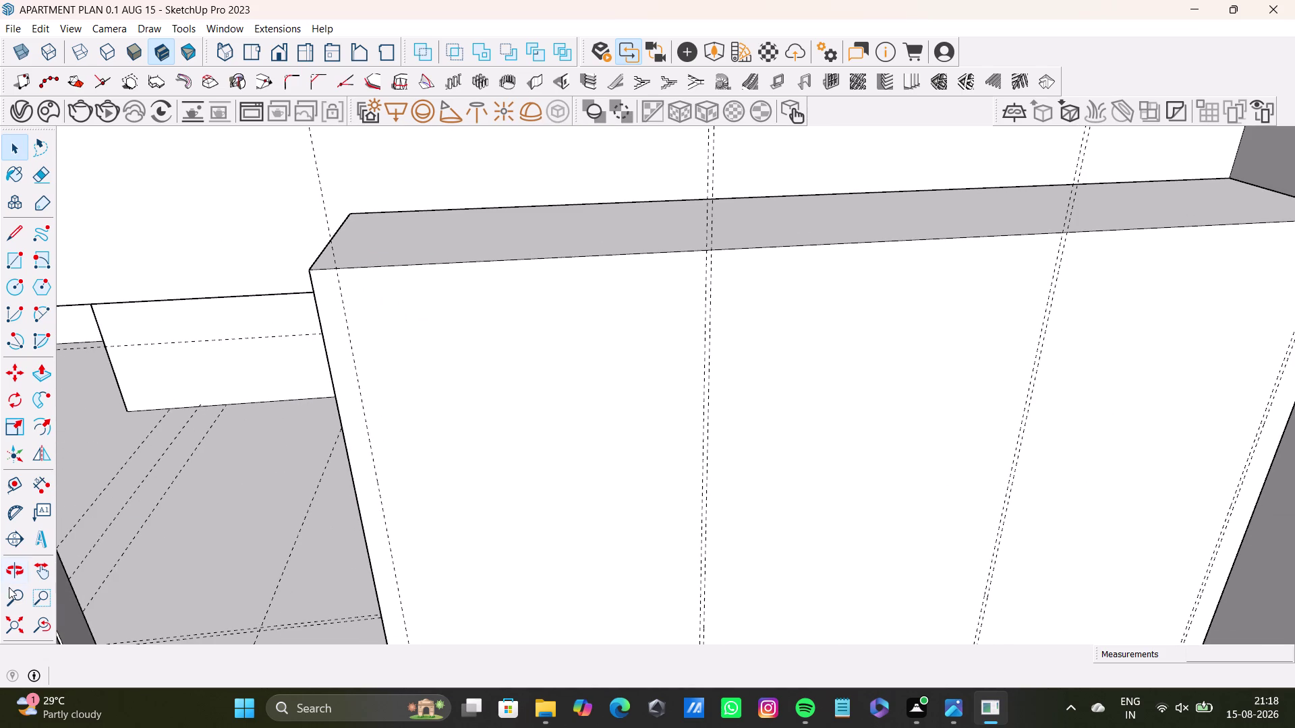
click(16, 489)
scroll(up, 3)
click(473, 436)
scroll(down, 3)
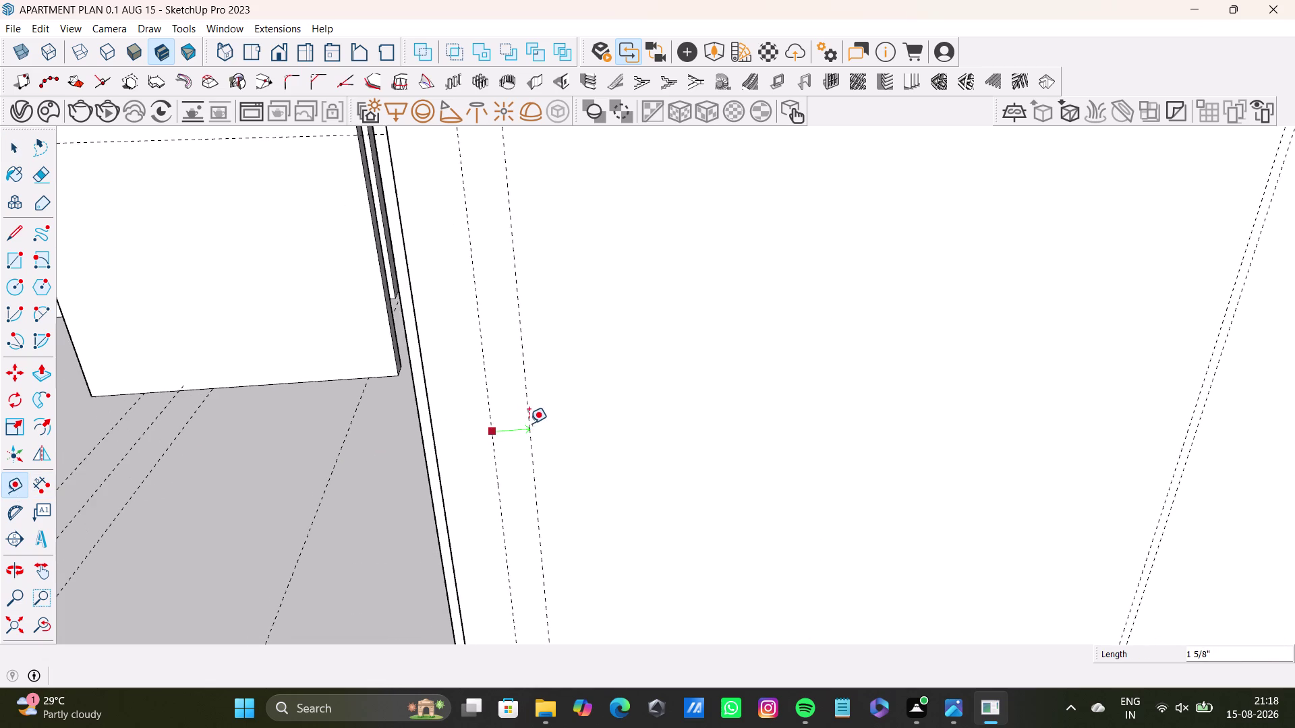
middle_drag(525, 423, 372, 552)
scroll(down, 3)
scroll(down, 3)
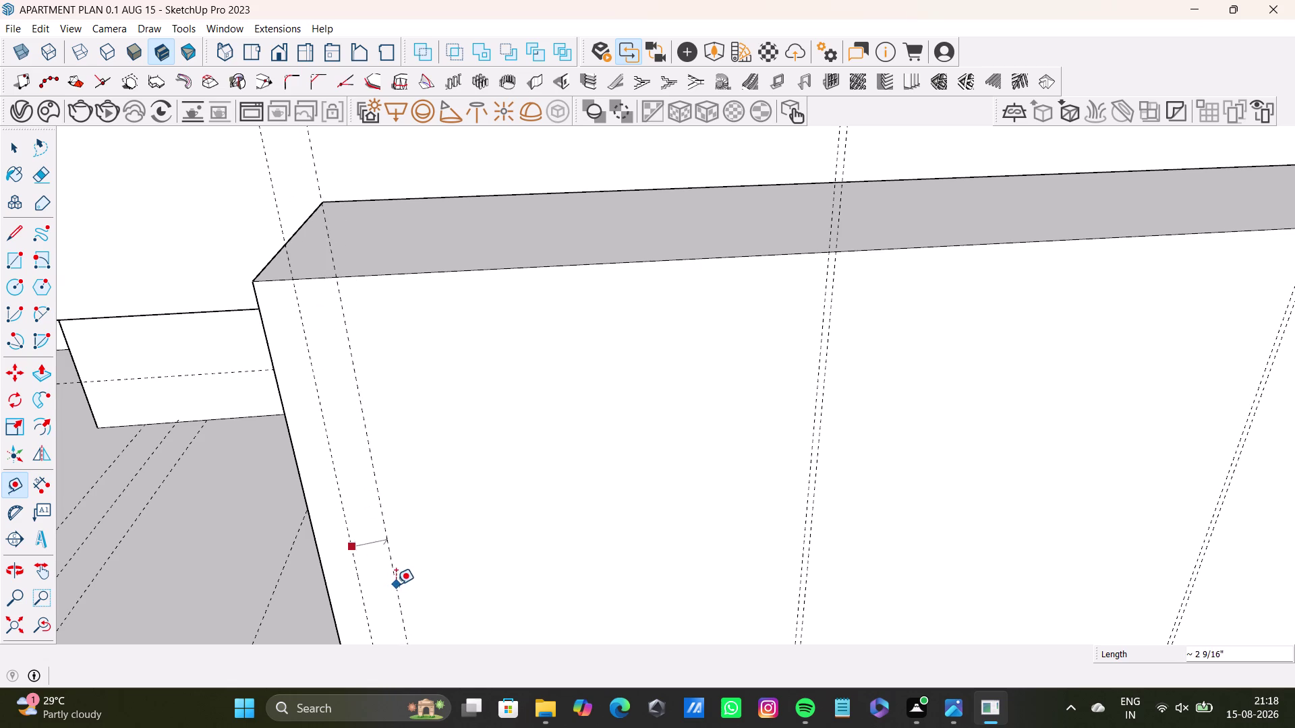
middle_drag(398, 583, 467, 687)
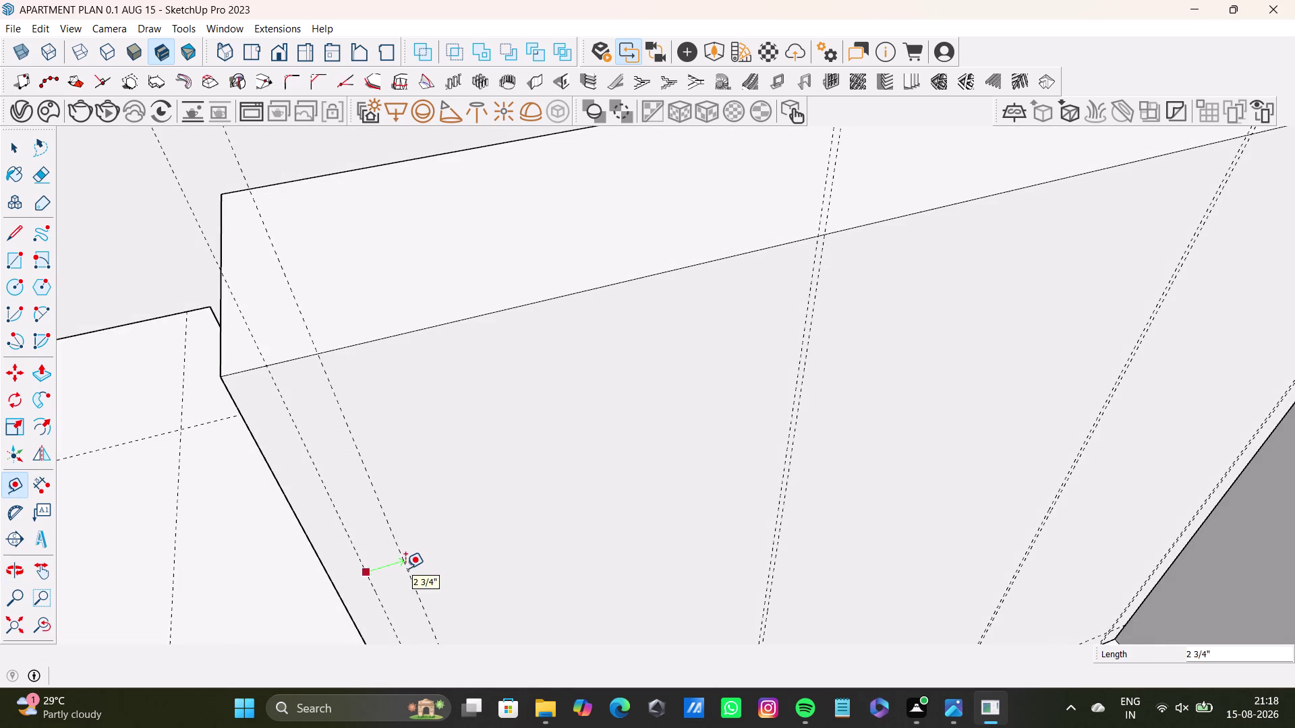
key(space)
middle_drag(353, 578, 450, 416)
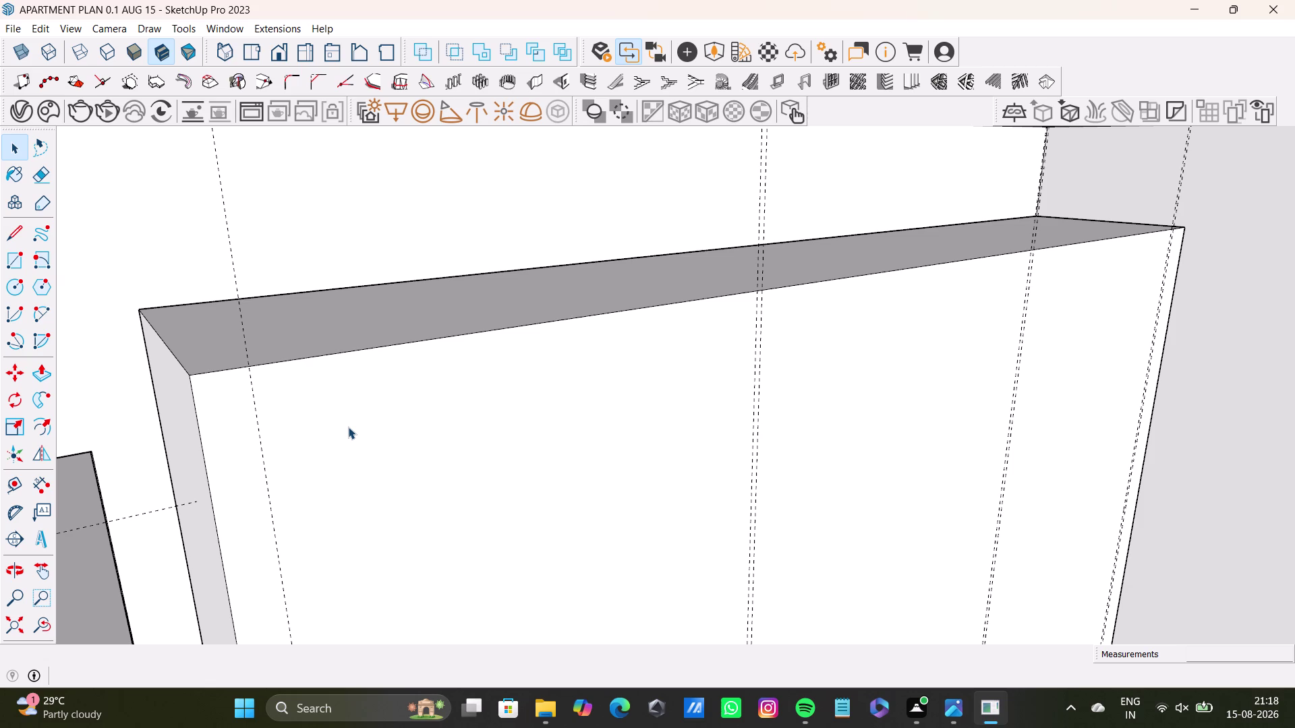
scroll(down, 3)
middle_drag(300, 449, 415, 228)
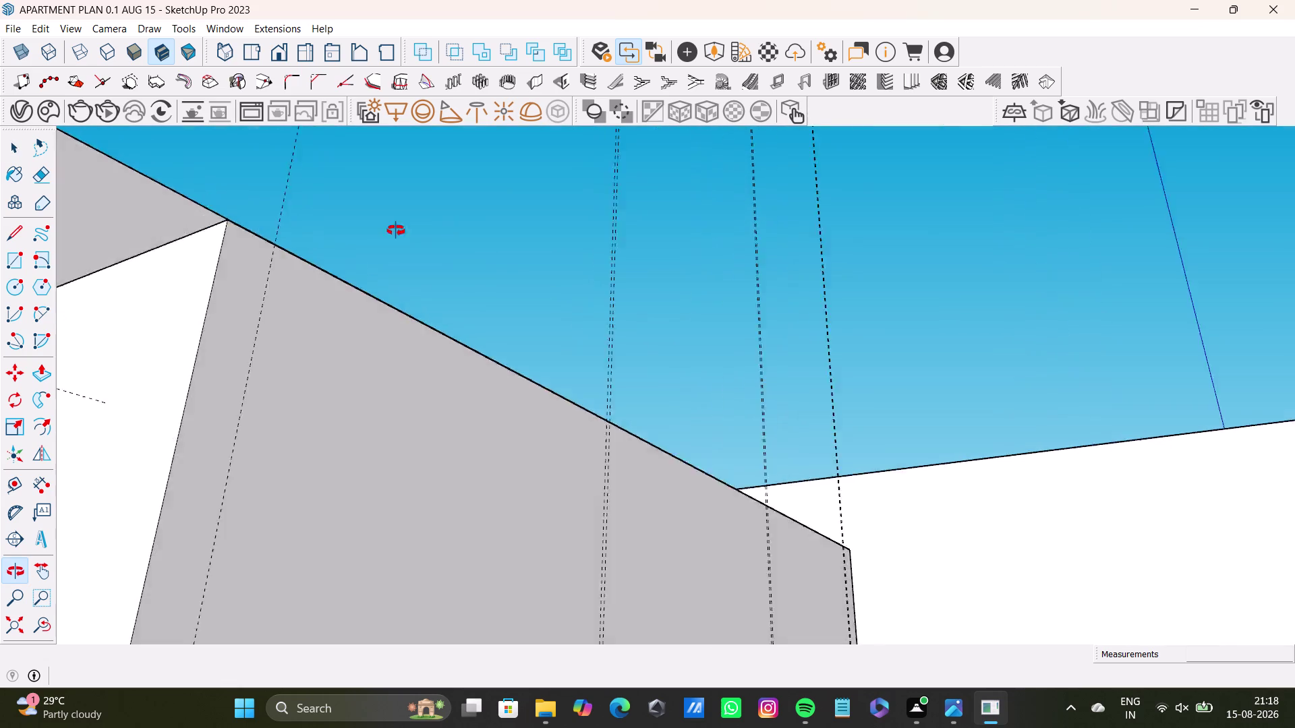
middle_drag(415, 228, 217, 539)
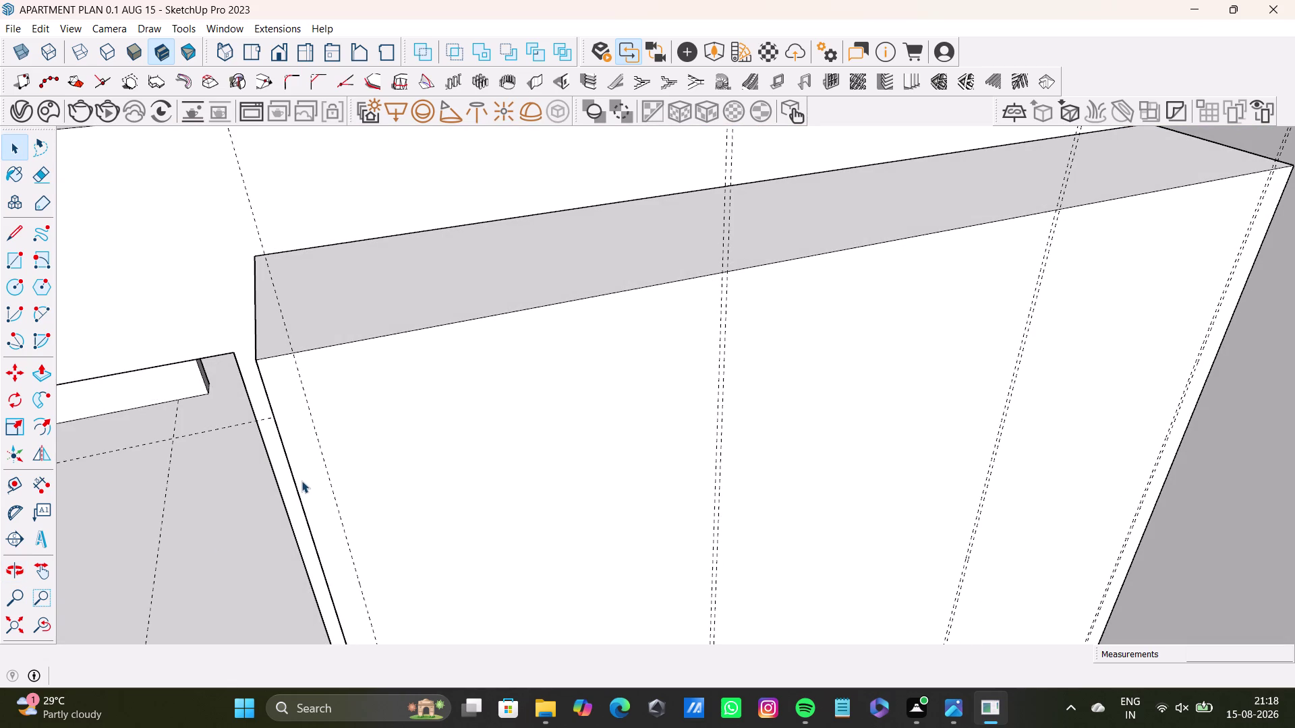